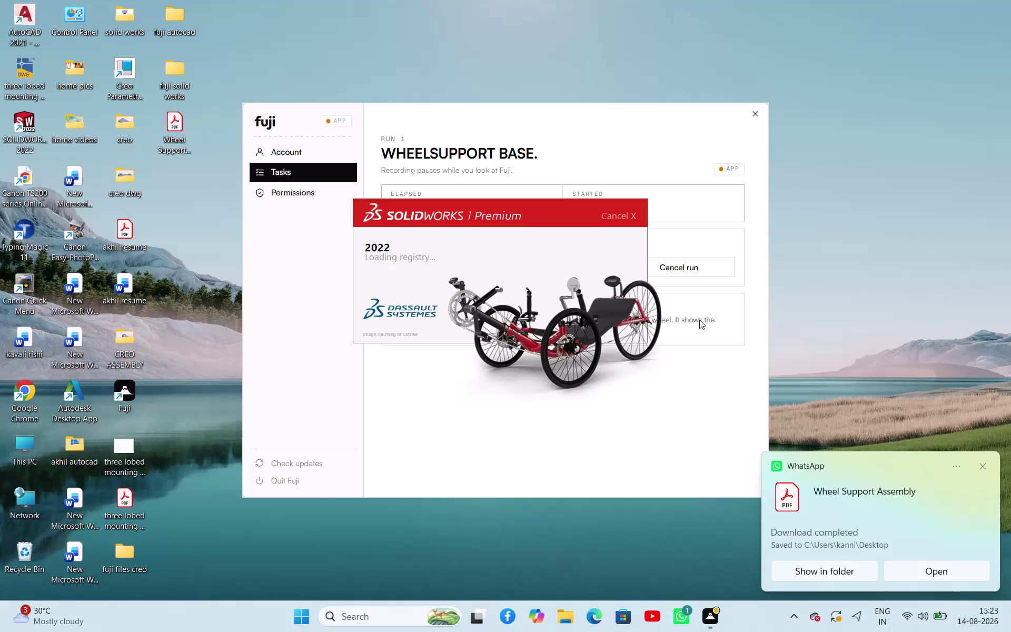
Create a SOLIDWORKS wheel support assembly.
Launch SOLIDWORKS and choose a new part document from the Welcome dialog.
click(986, 470)
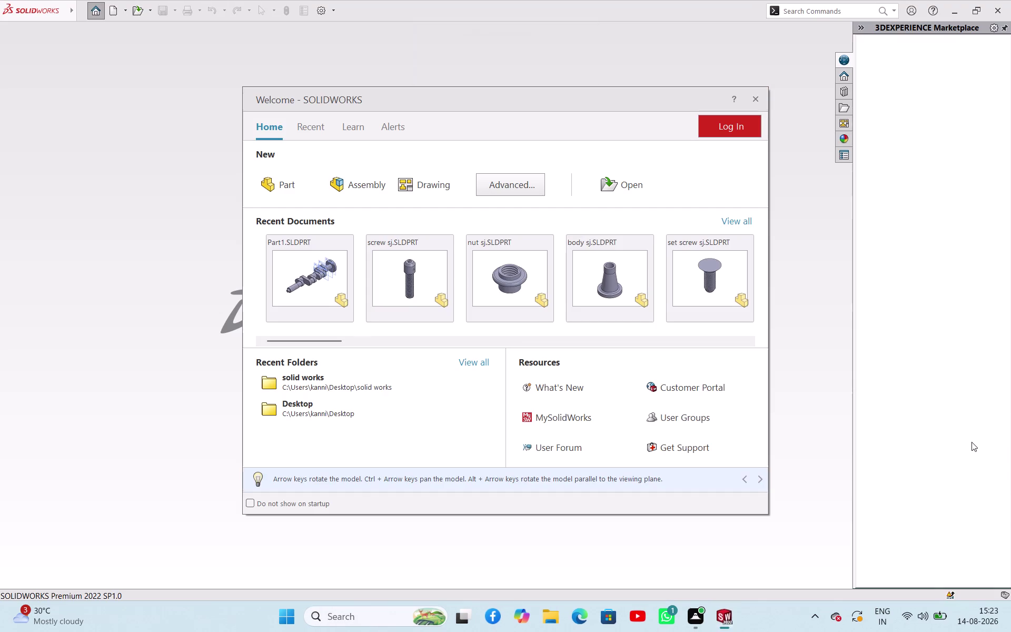
click(277, 179)
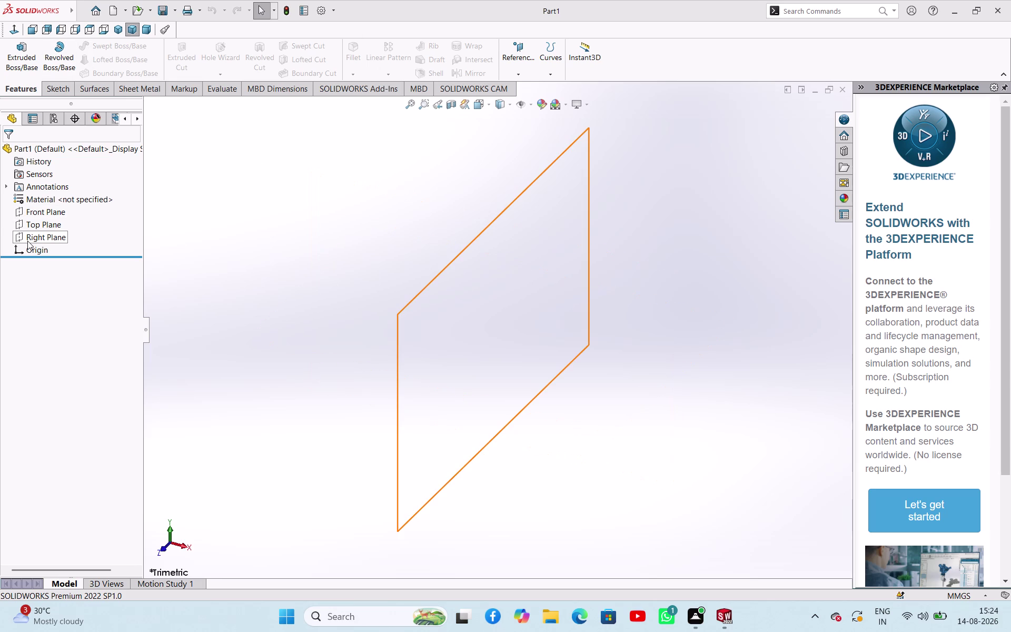
Select the Top Plane in the feature tree.
click(35, 226)
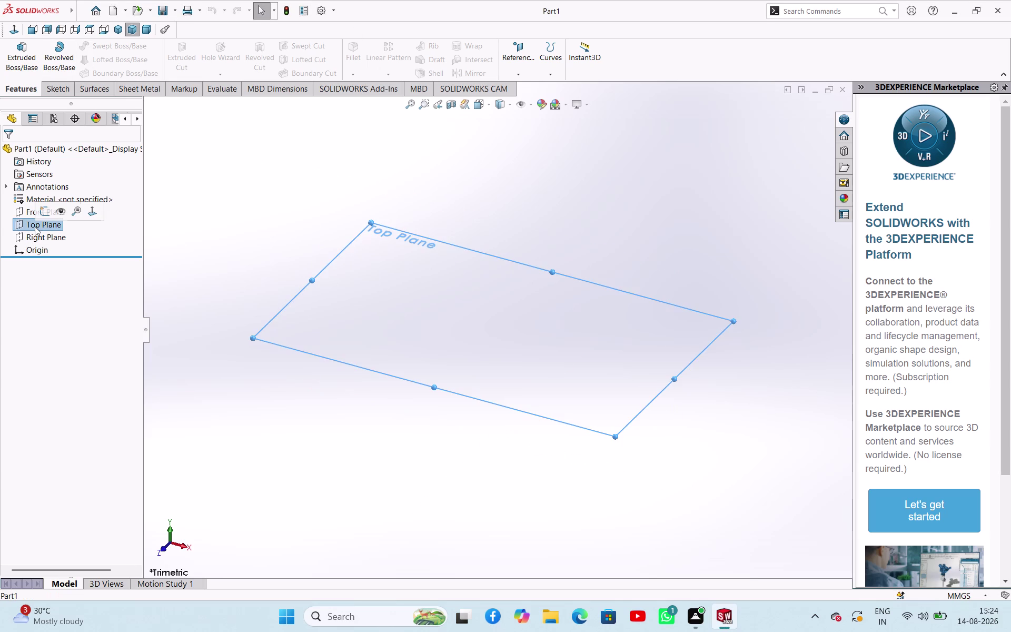
Draw a Center Rectangle from the origin on a Top Plane sketch, then exit the tool.
click(38, 215)
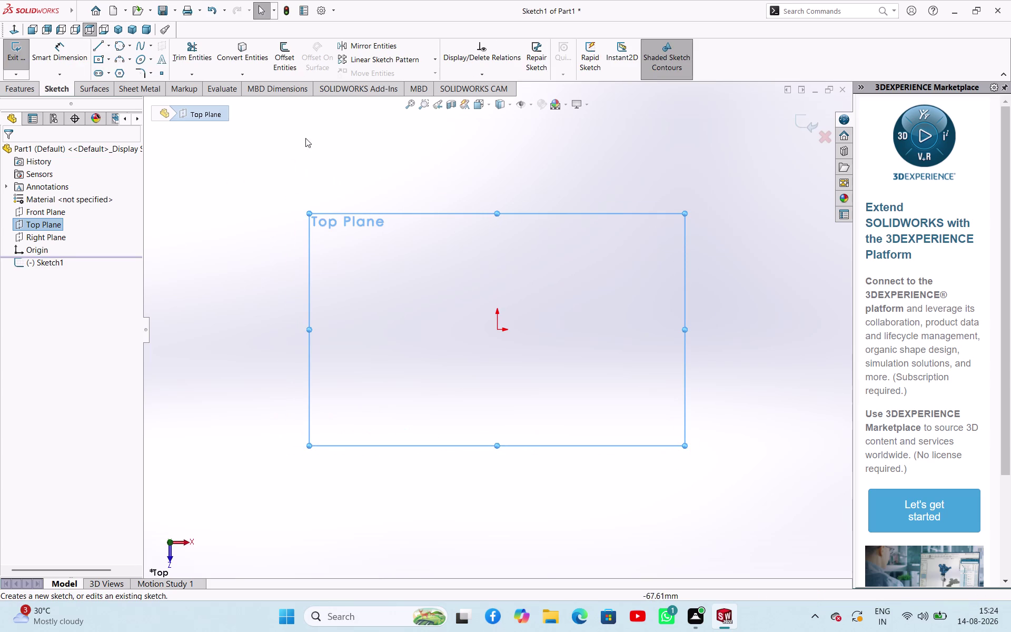
click(99, 58)
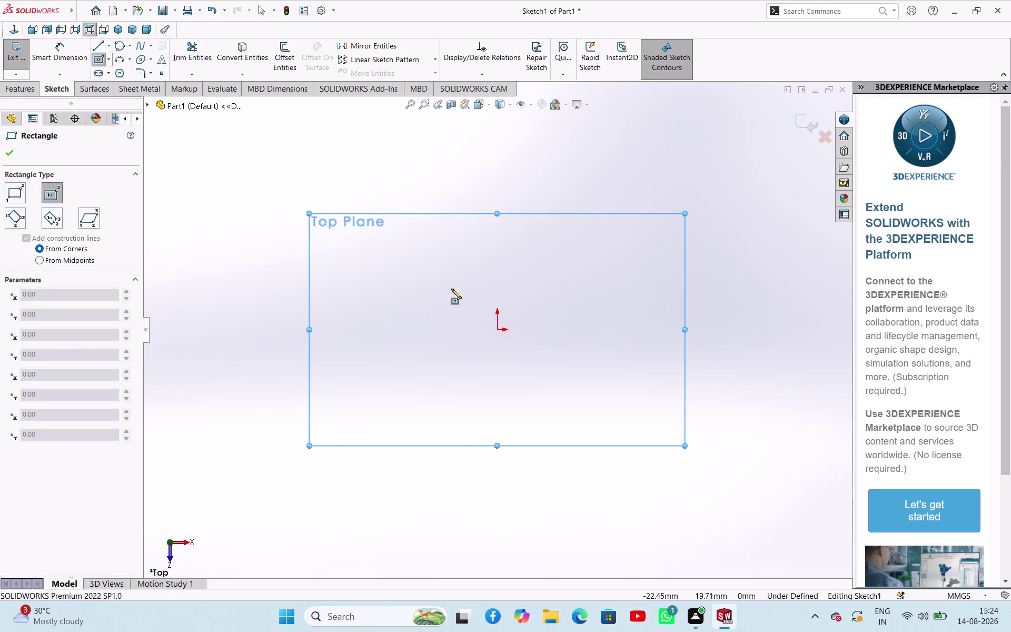
click(496, 326)
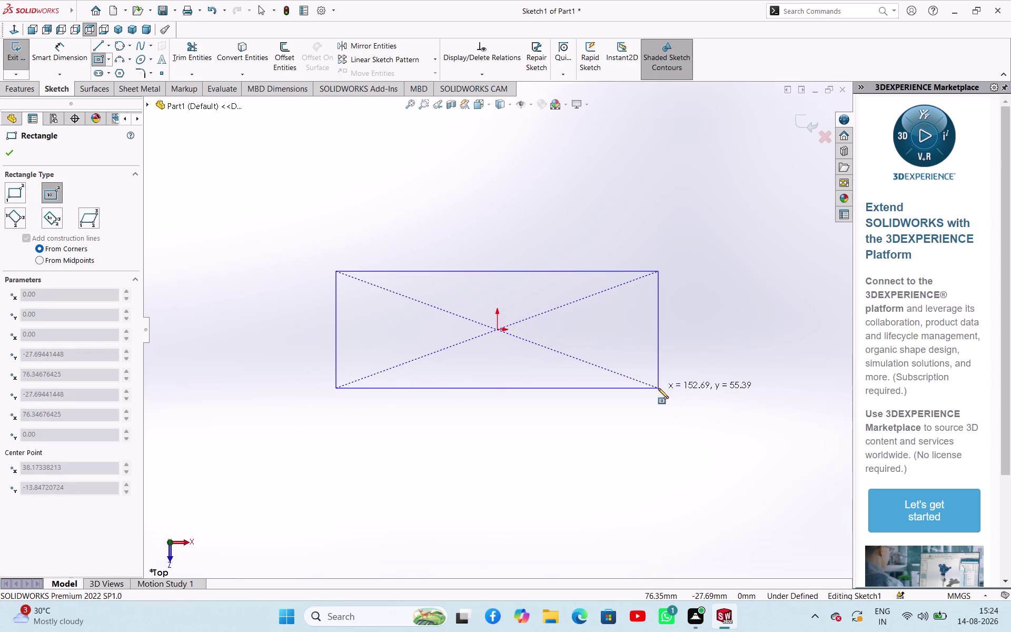
click(658, 388)
middle_click(492, 238)
middle_click(492, 238)
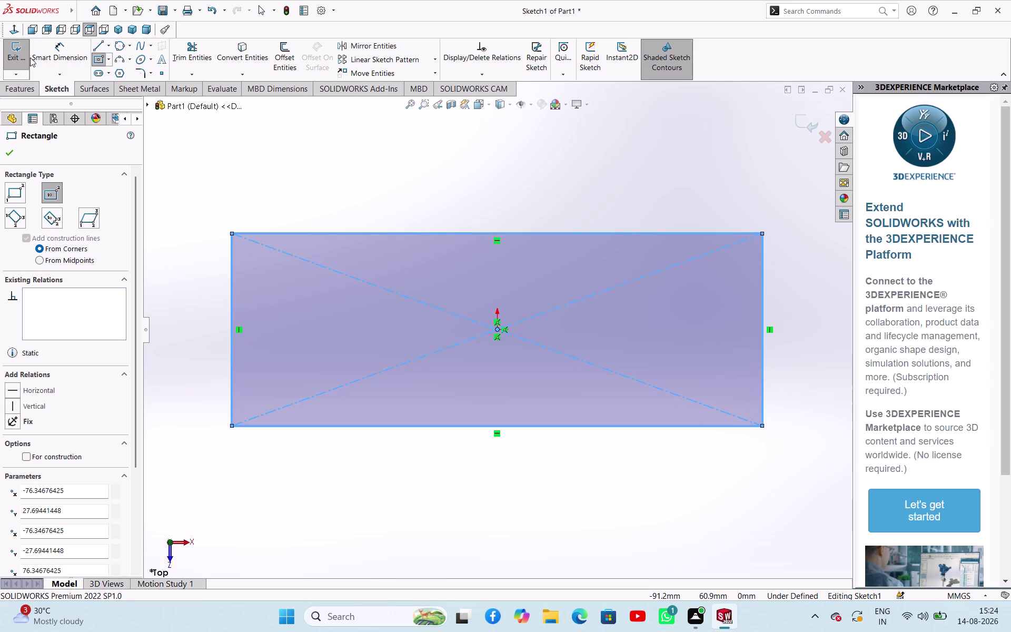
right_click(240, 135)
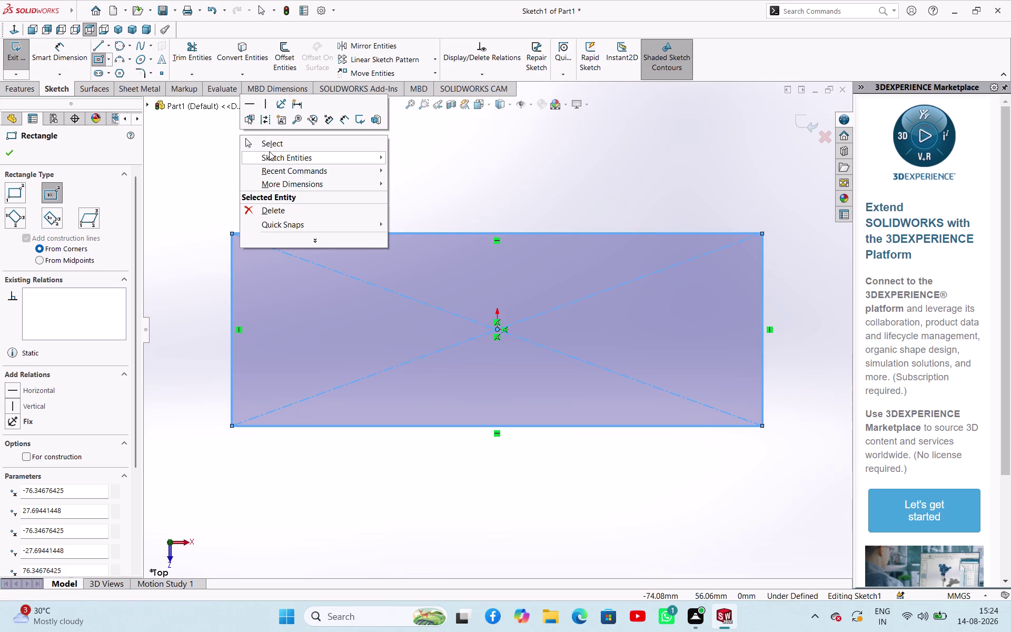
click(269, 148)
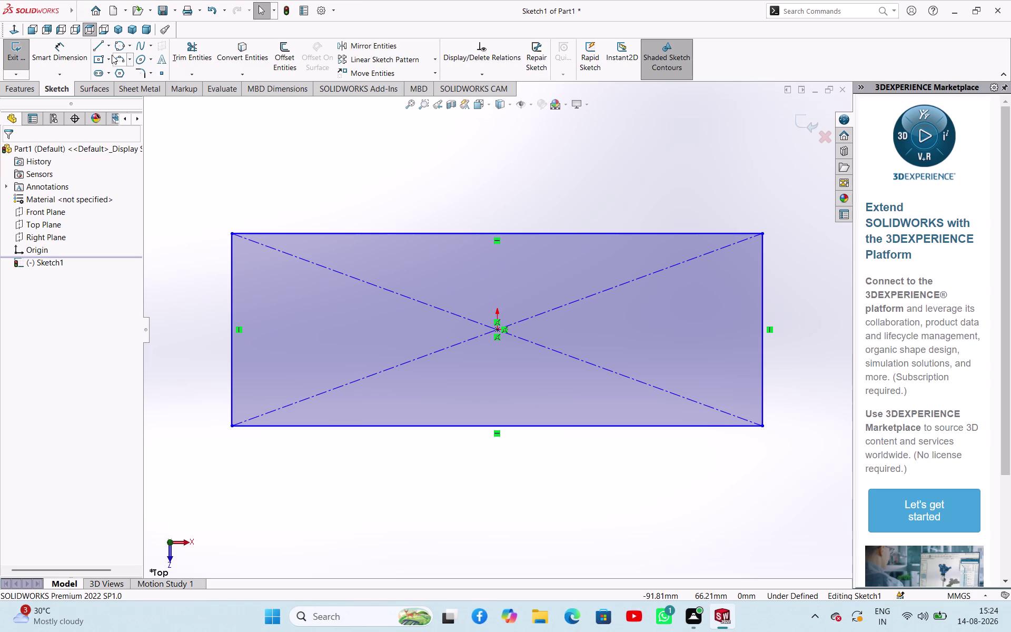
click(73, 46)
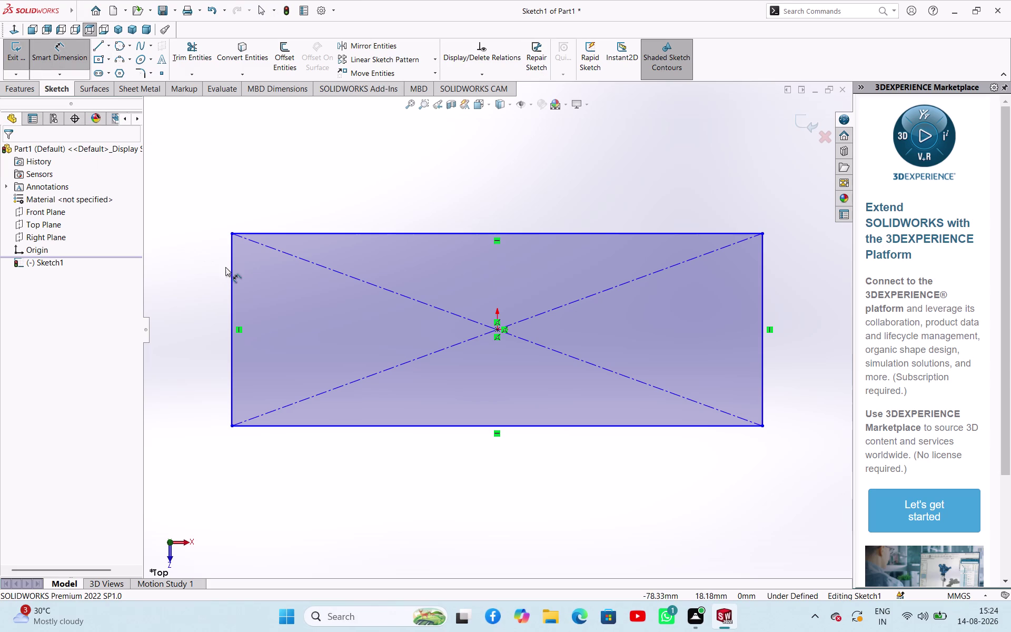
Dimension the rectangle's top edge to 115 mm.
click(232, 272)
click(192, 259)
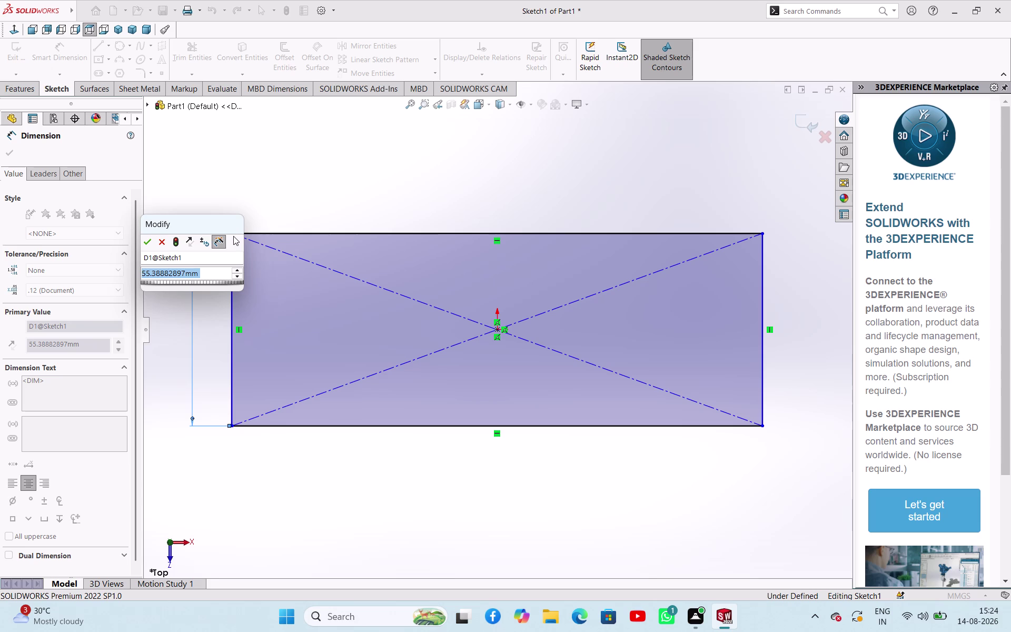
text(115)
key(Return)
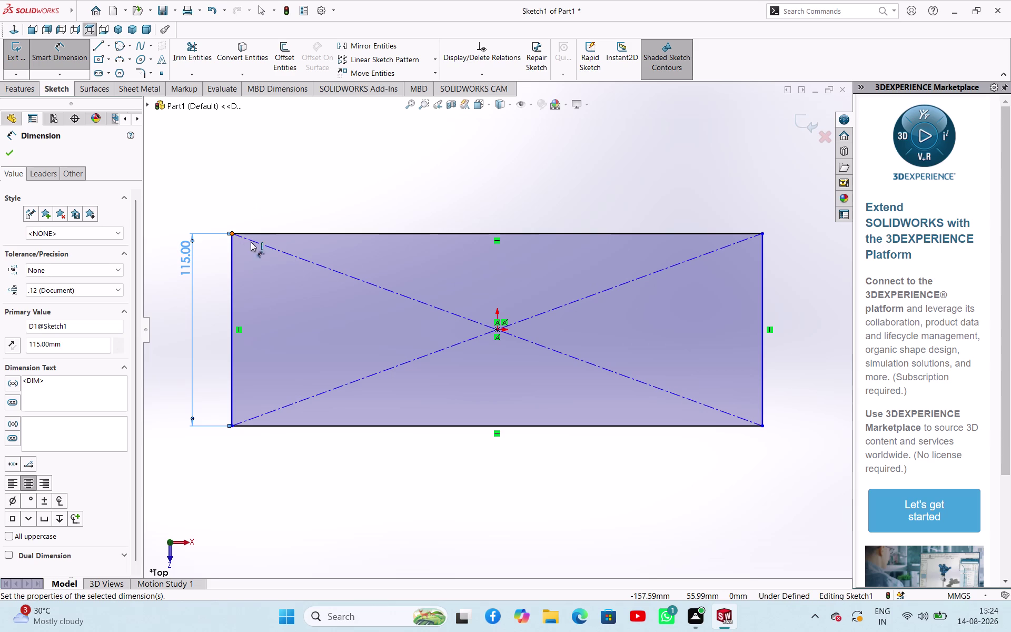
click(320, 233)
click(380, 194)
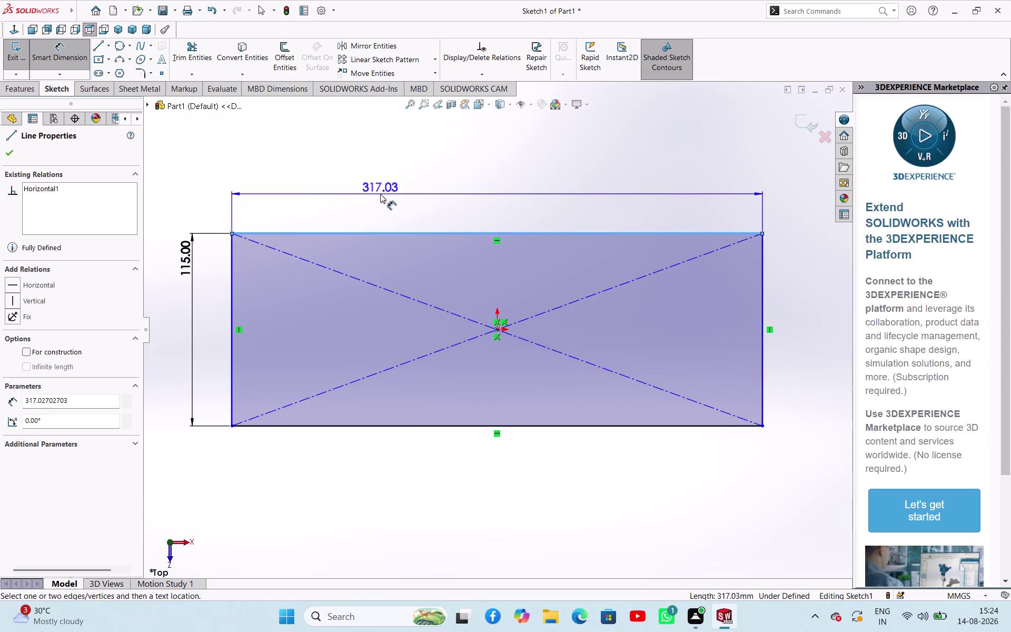
text(115)
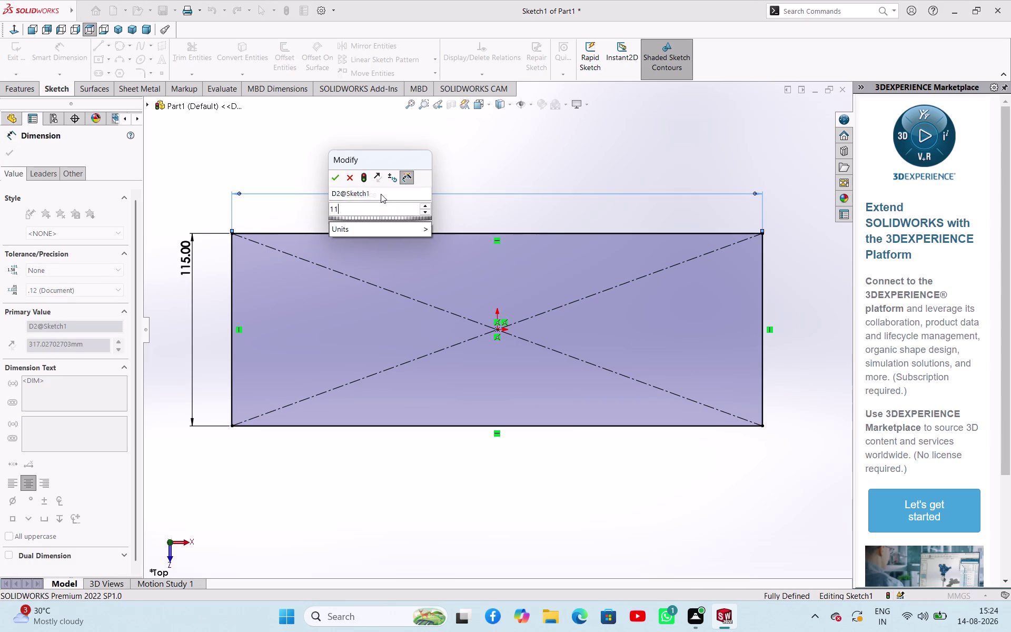
key(Return)
Change the side dimension to 40 mm and exit the sketch.
double_click(355, 250)
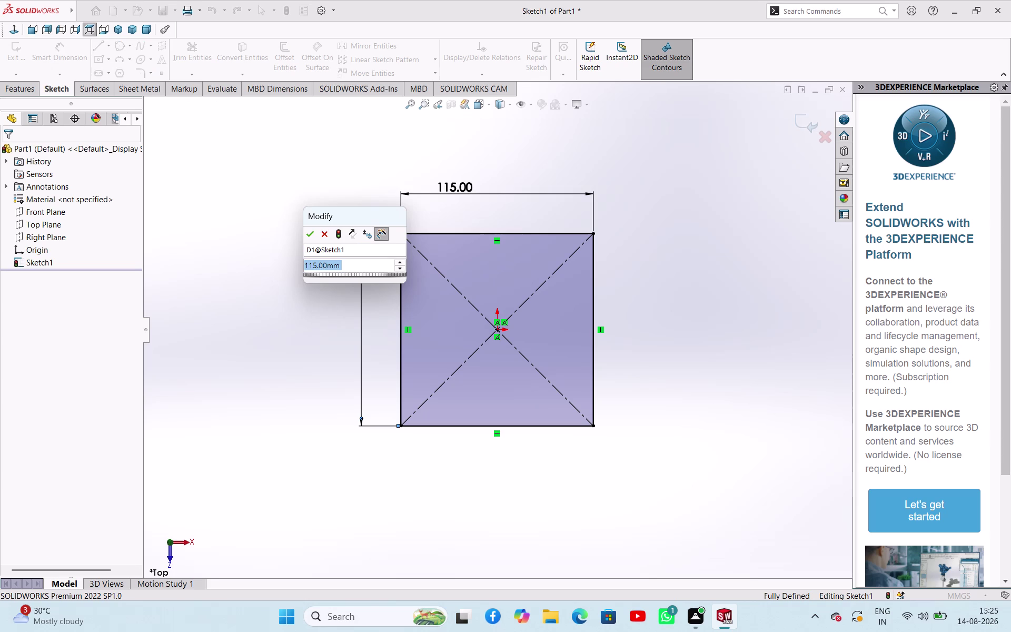
text(40)
key(Return)
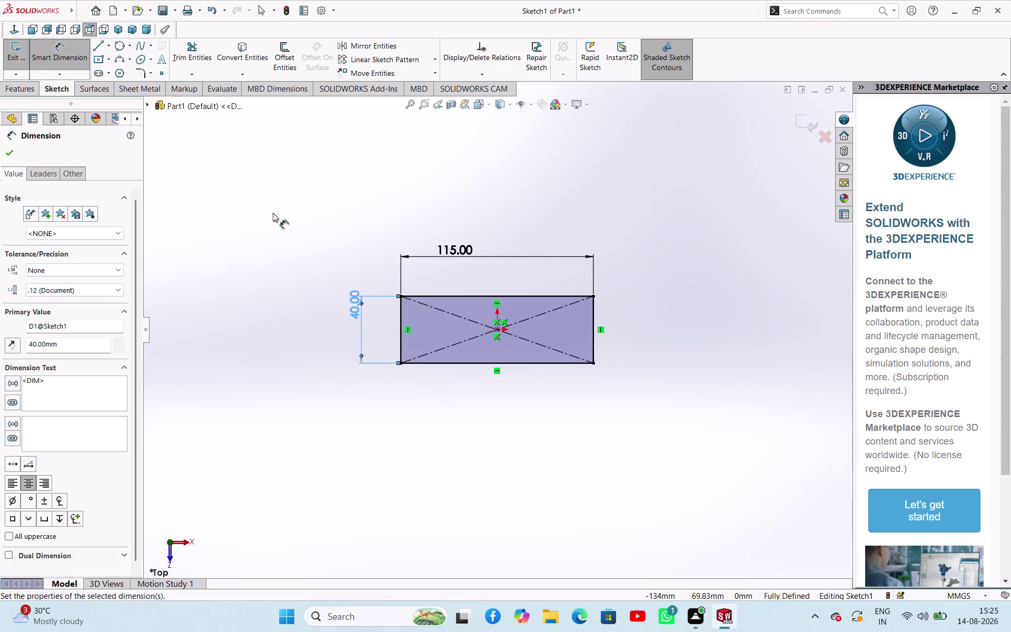
right_click(273, 213)
click(319, 248)
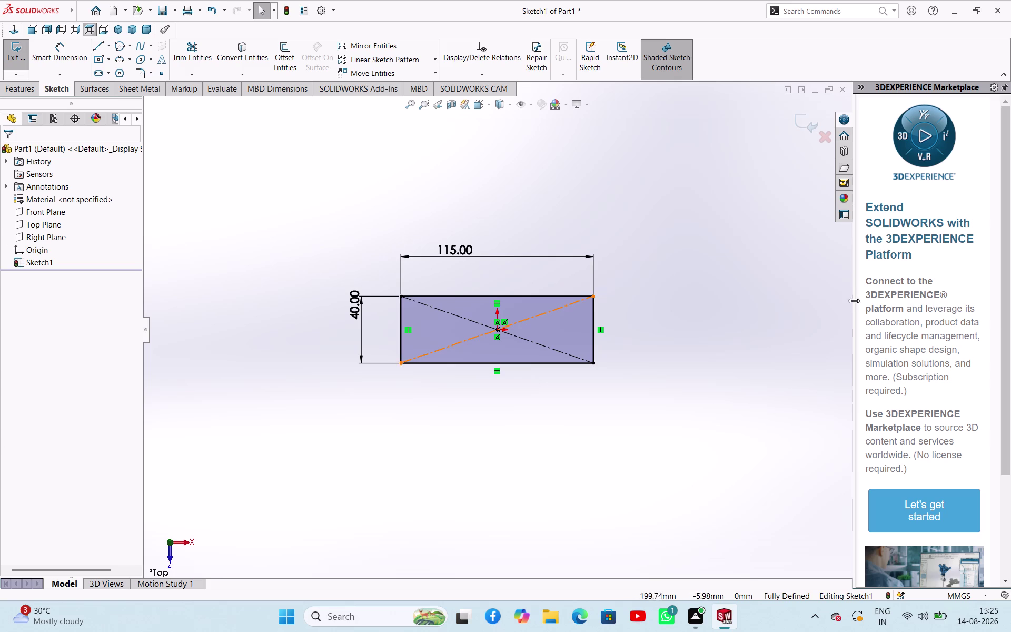
click(25, 50)
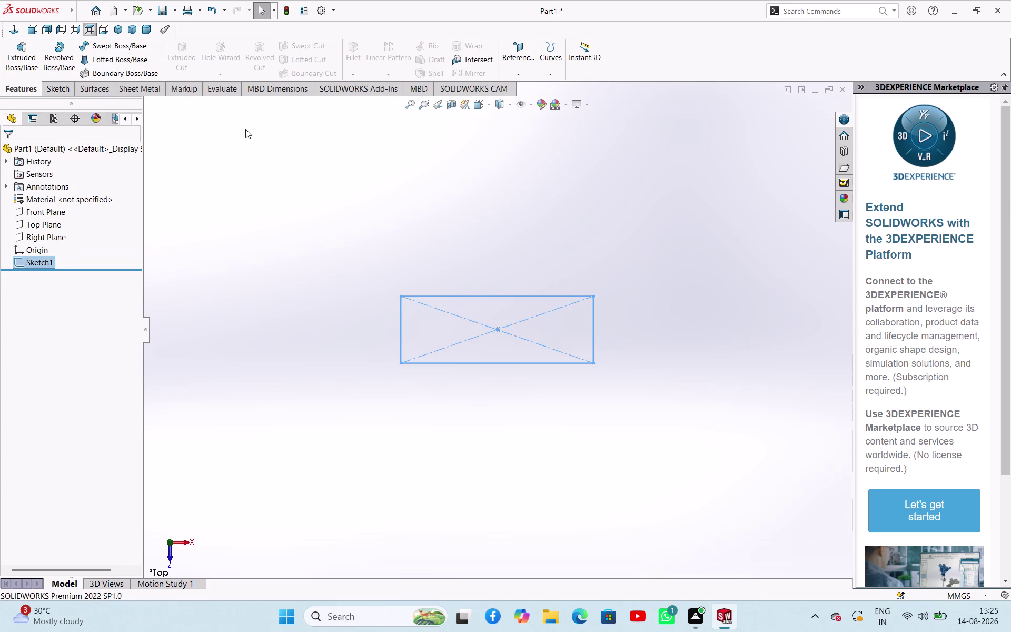
Reopen Sketch1 for editing with the centre-point Circle tool.
click(22, 267)
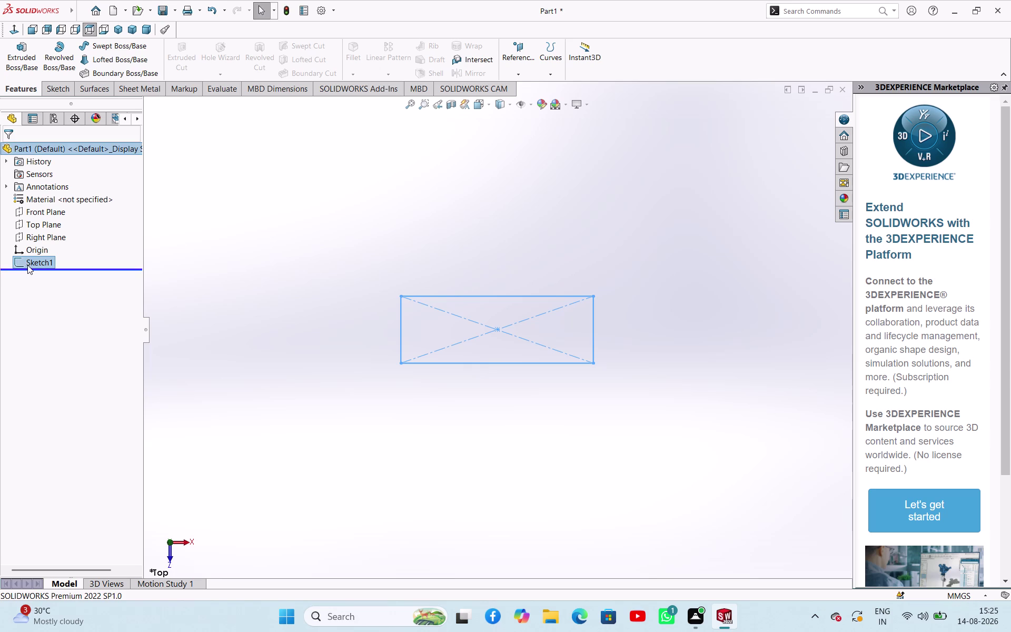
click(31, 263)
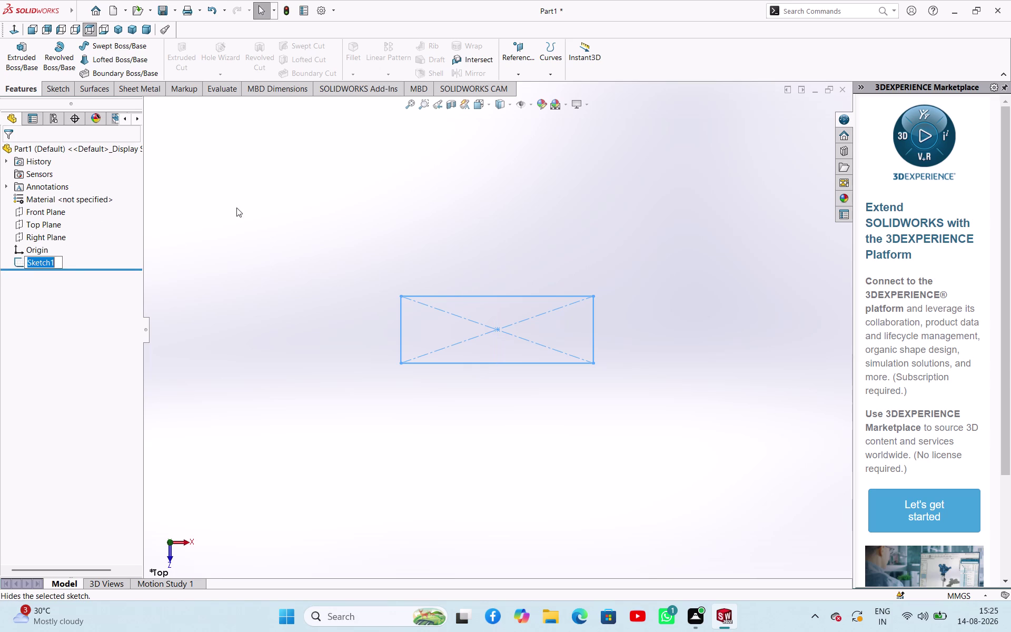
click(236, 208)
click(47, 264)
click(51, 237)
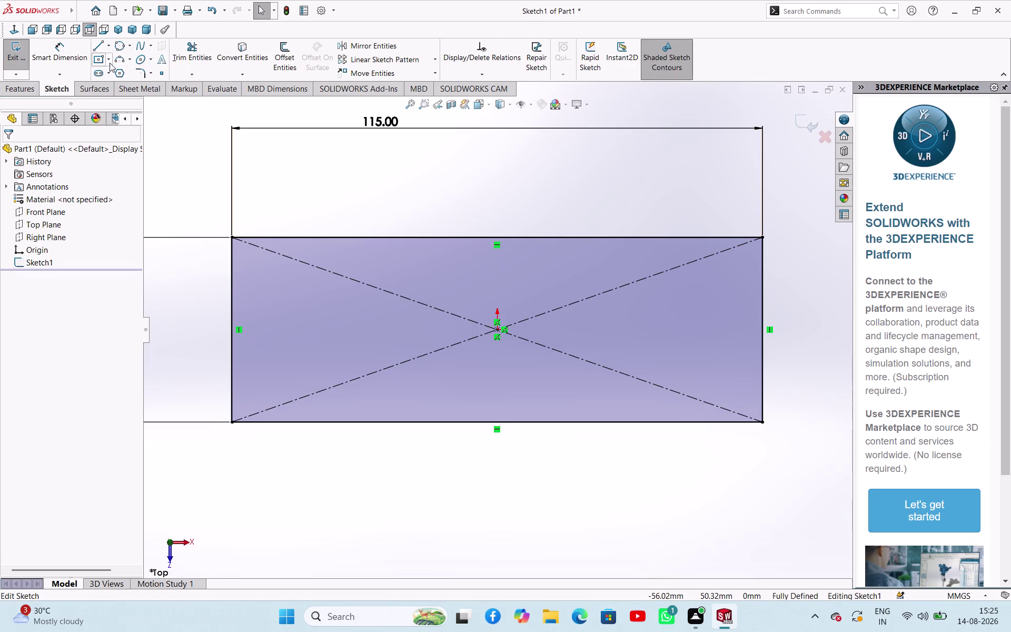
click(128, 47)
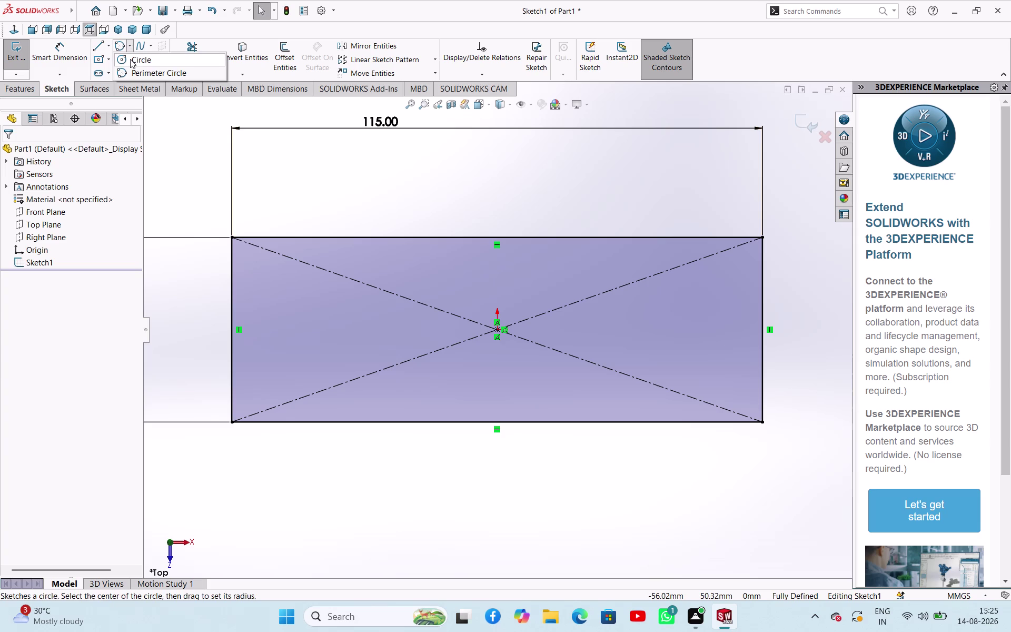
click(130, 59)
Draw four circles, one near each corner of the rectangle.
click(291, 277)
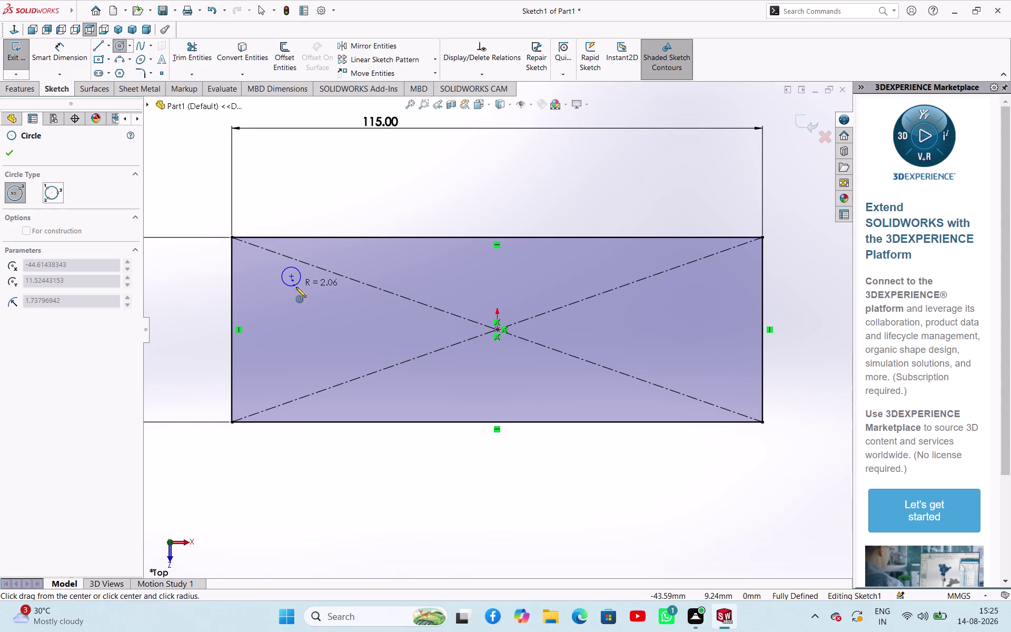
click(296, 288)
click(291, 384)
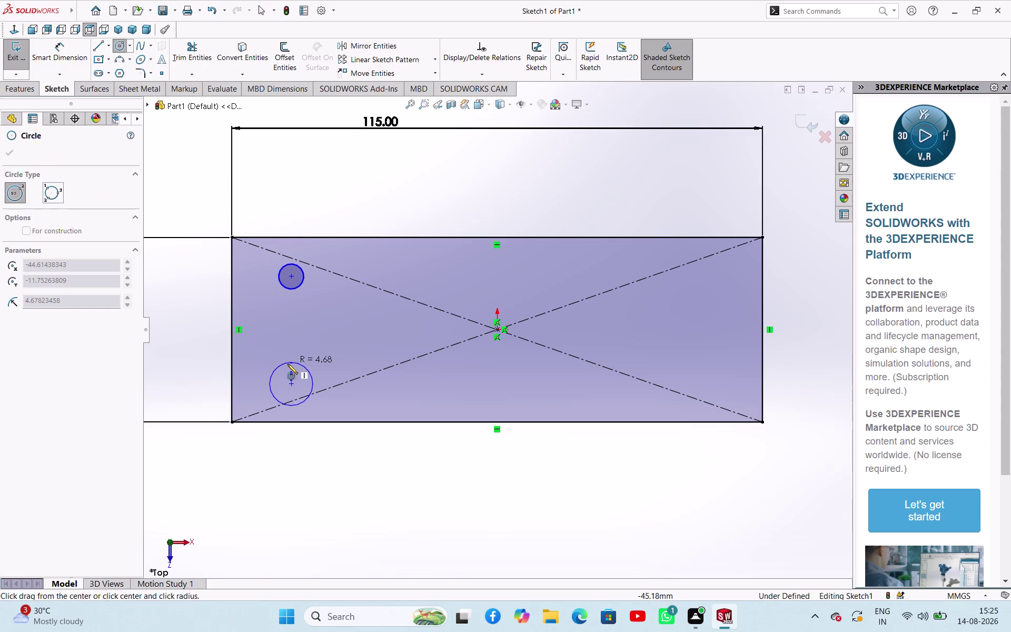
click(285, 379)
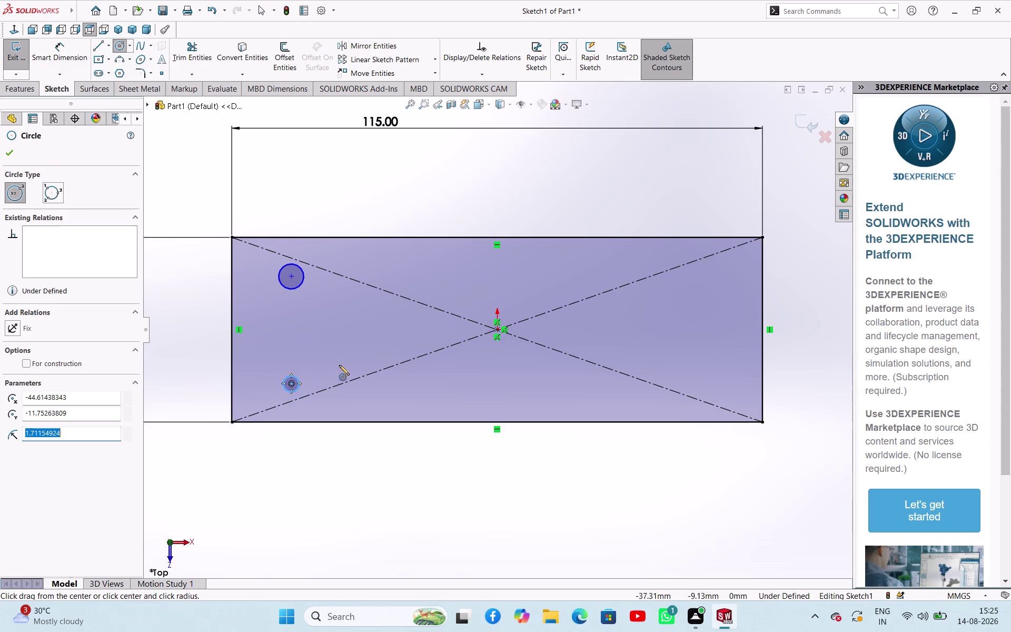
click(602, 274)
click(601, 283)
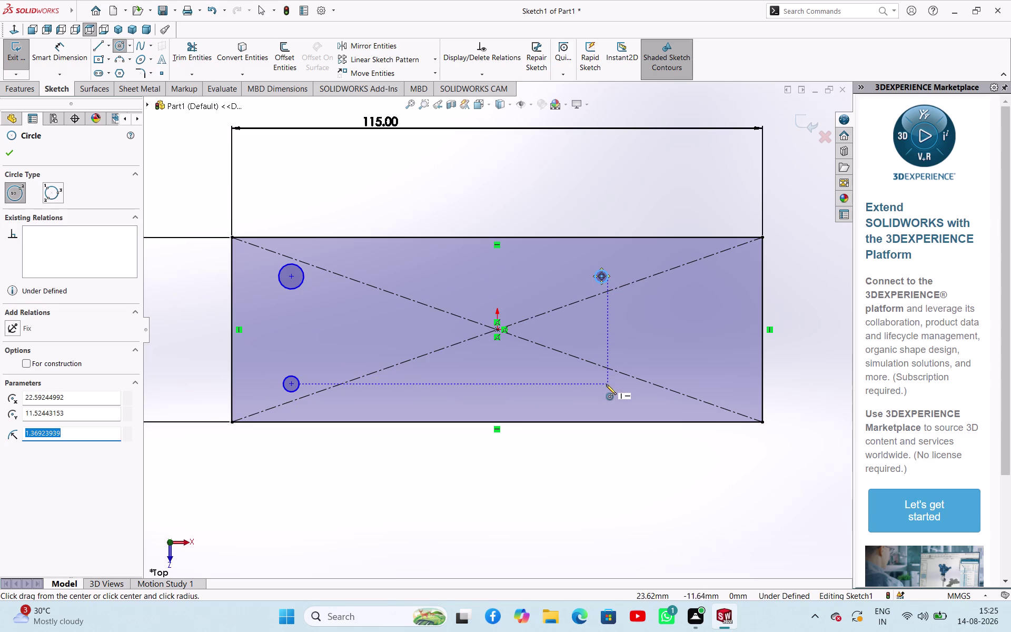
click(606, 387)
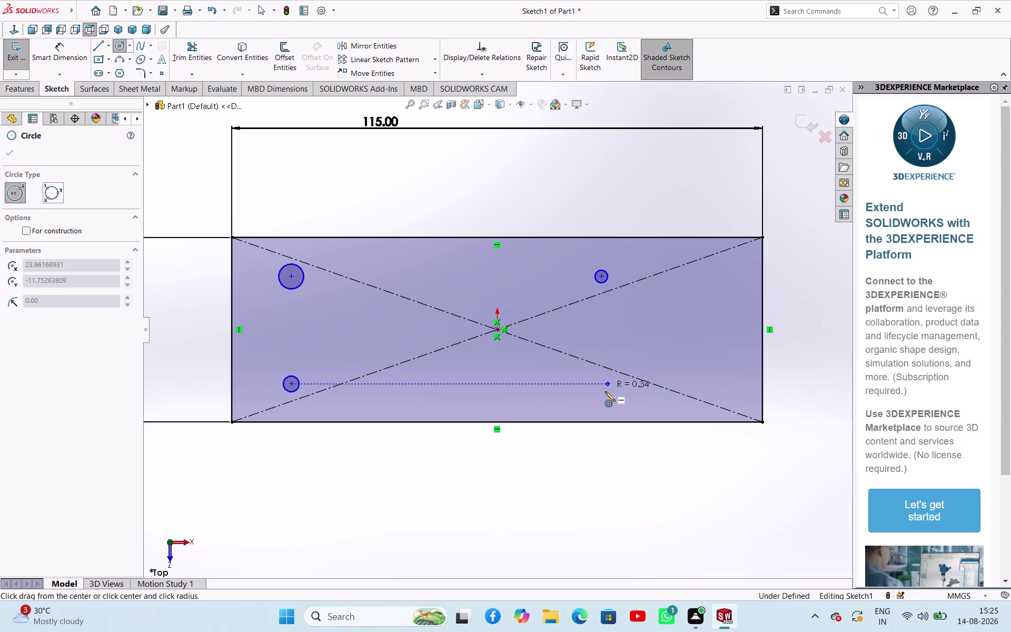
click(604, 394)
right_click(524, 215)
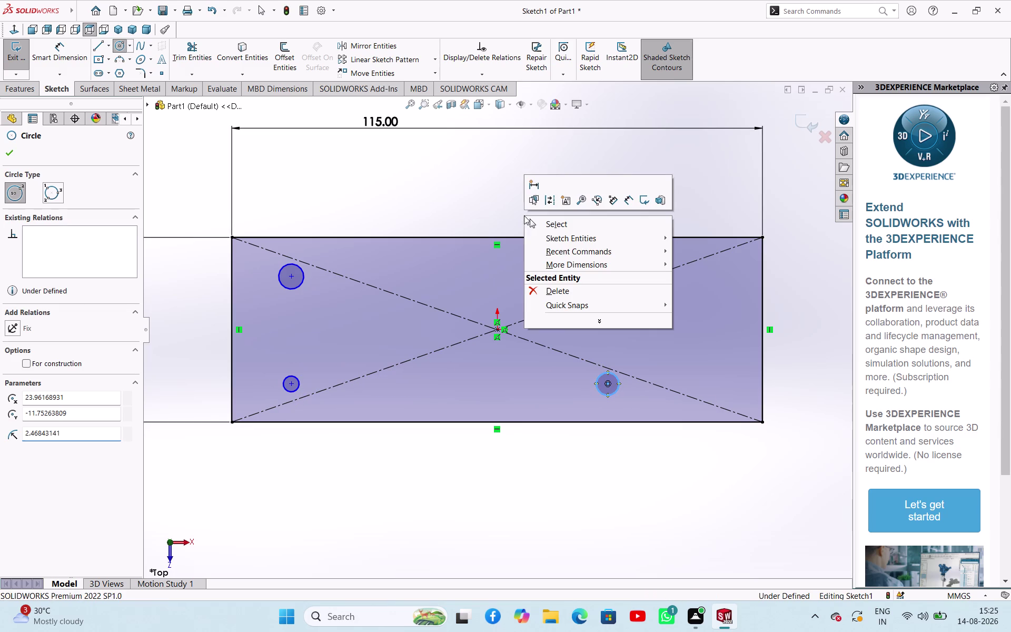
click(527, 225)
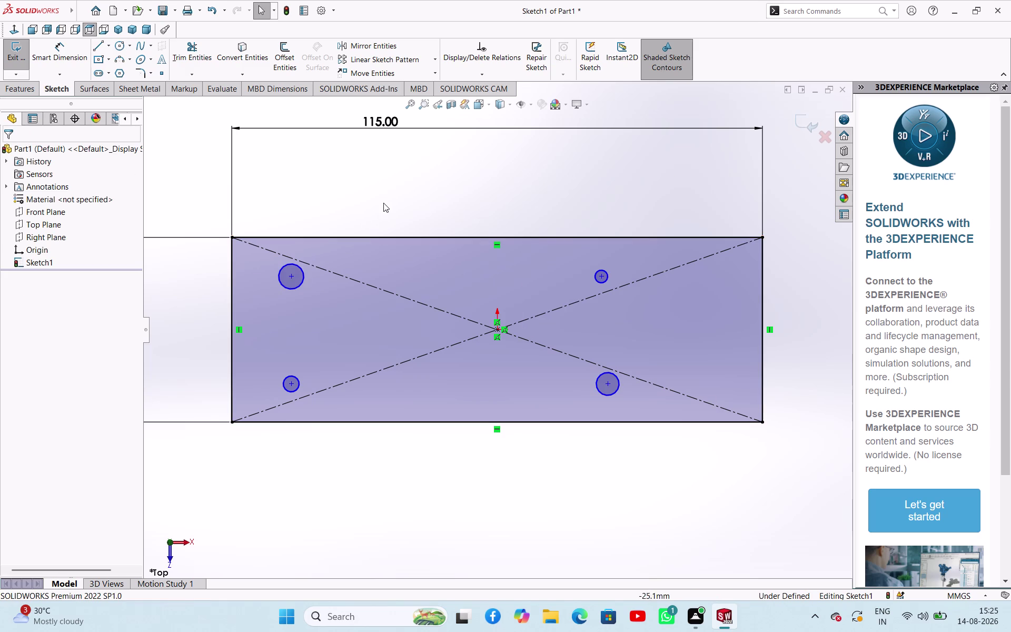
click(383, 203)
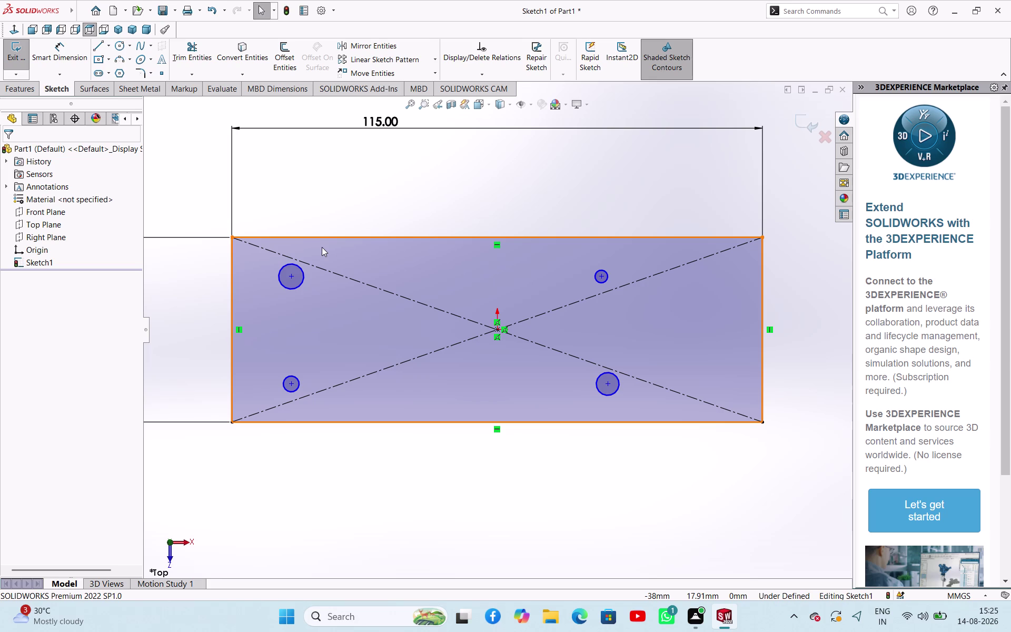
Make all four circles equal in size with an Equal relation.
click(299, 286)
click(298, 376)
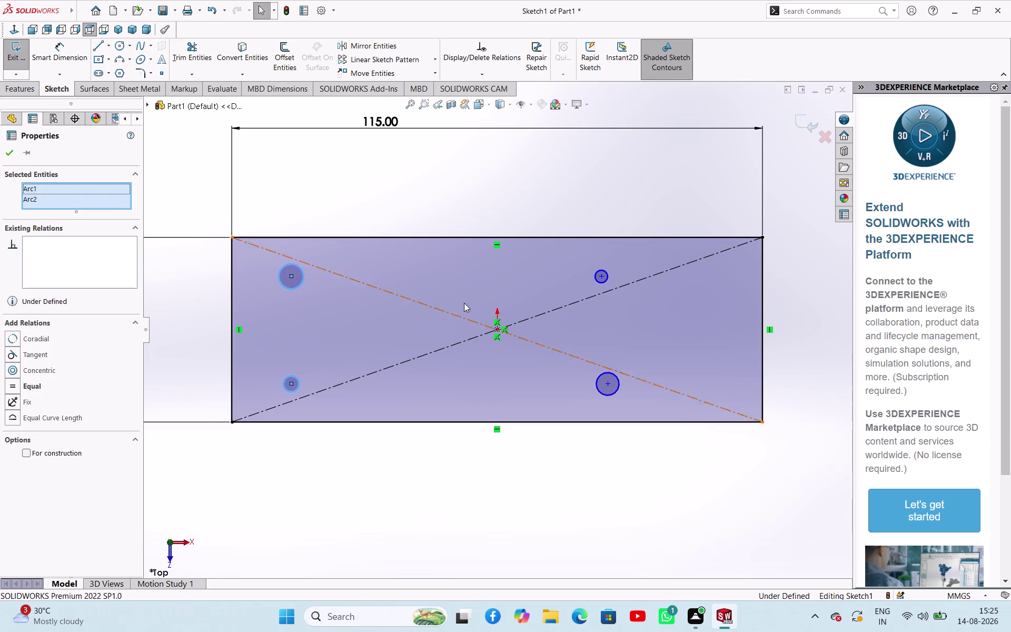
click(597, 273)
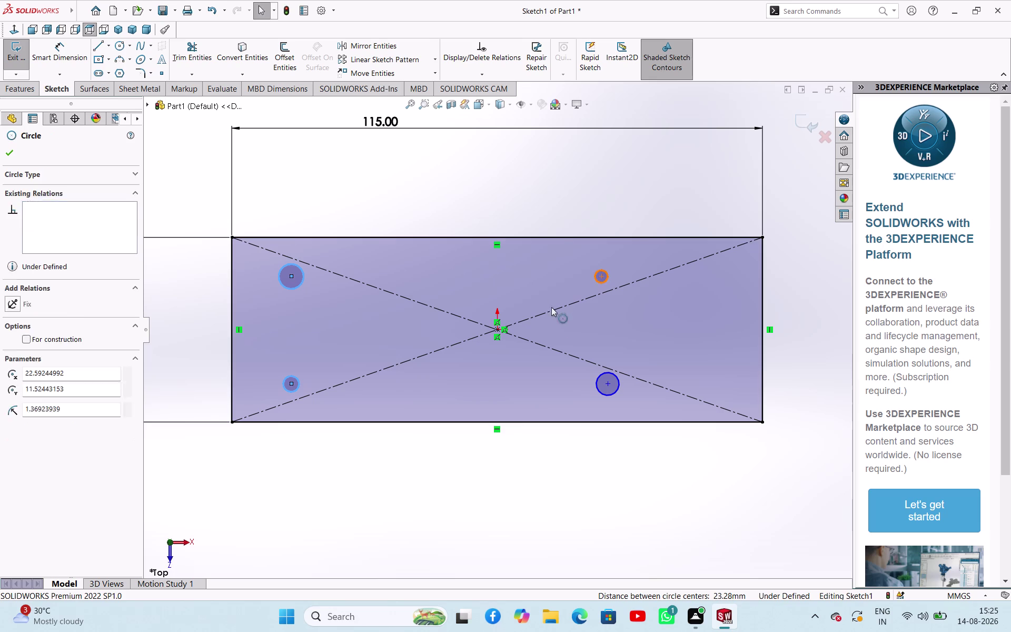
click(602, 376)
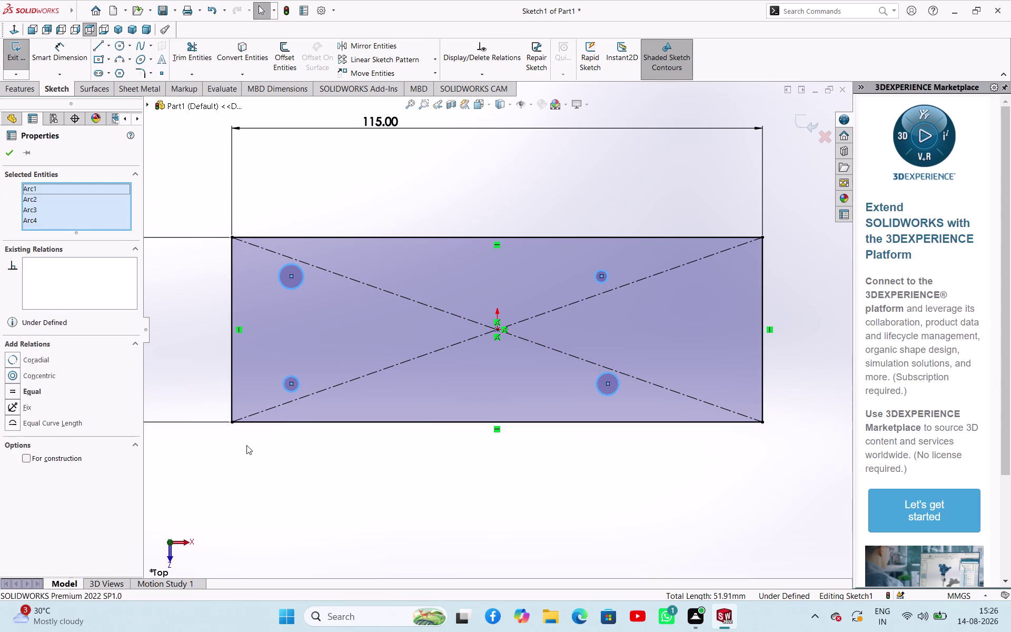
click(29, 394)
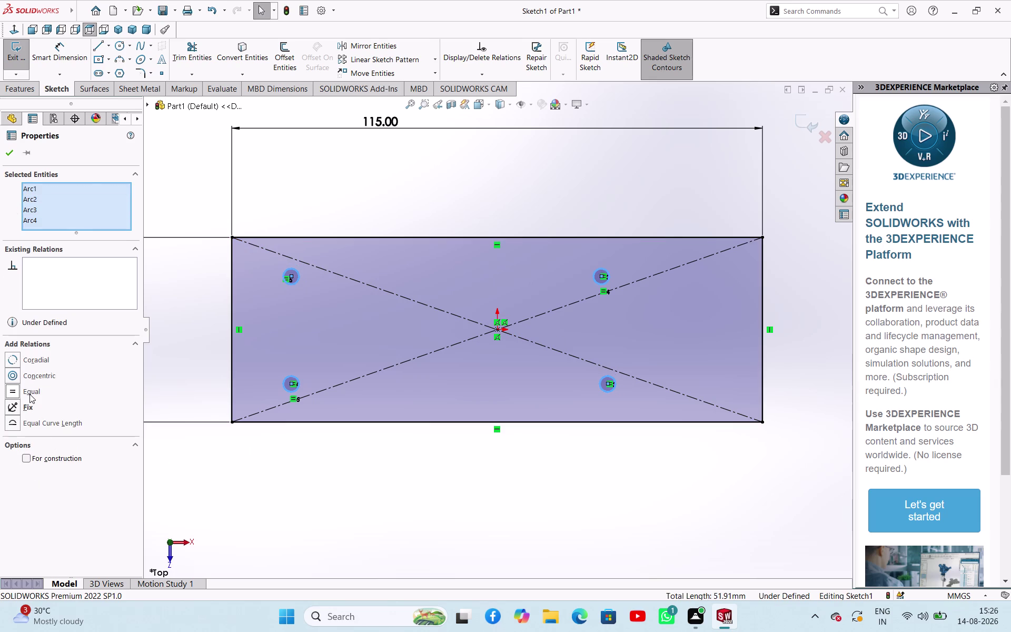
click(235, 514)
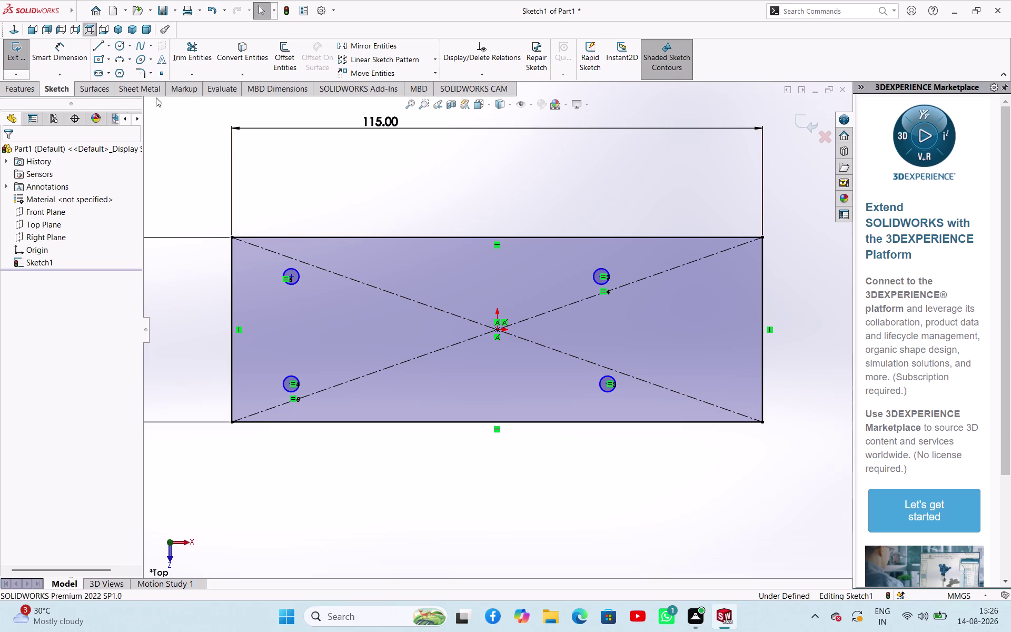
Dimension the top-left circle's diameter to 5 mm.
click(68, 56)
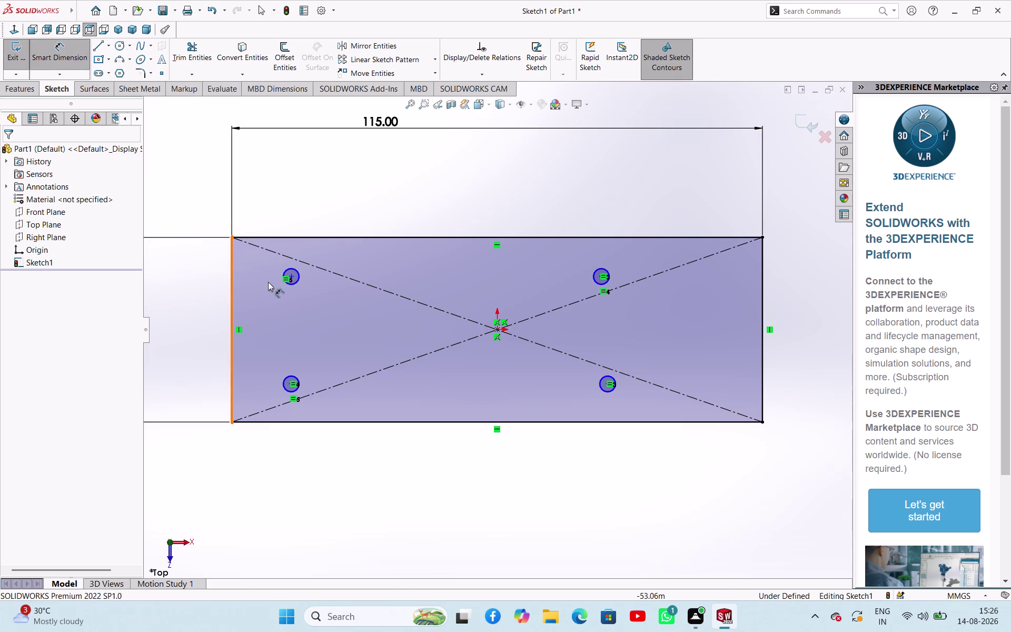
click(290, 267)
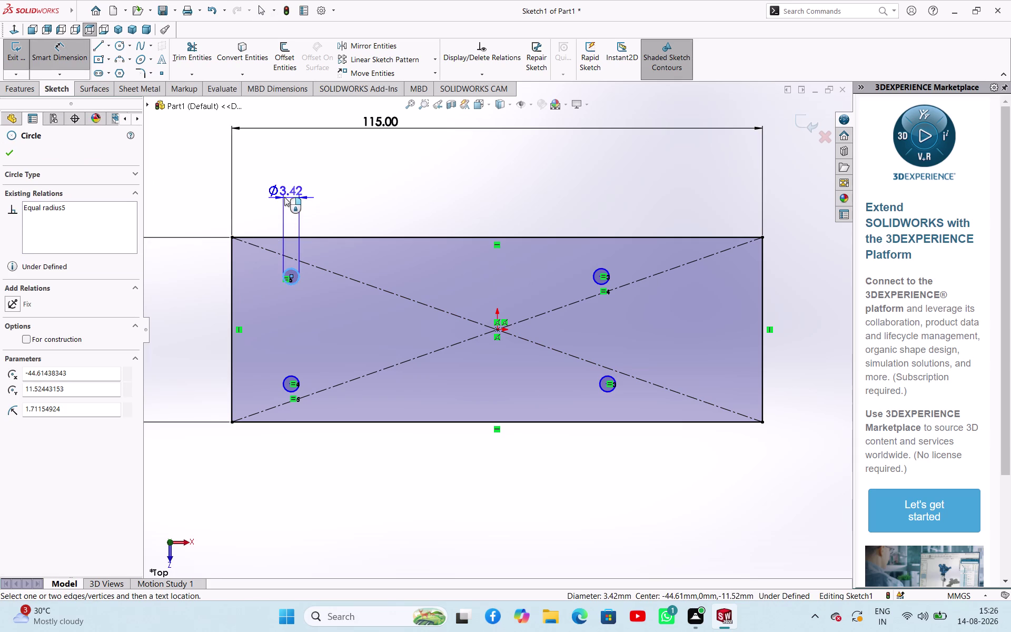
click(284, 197)
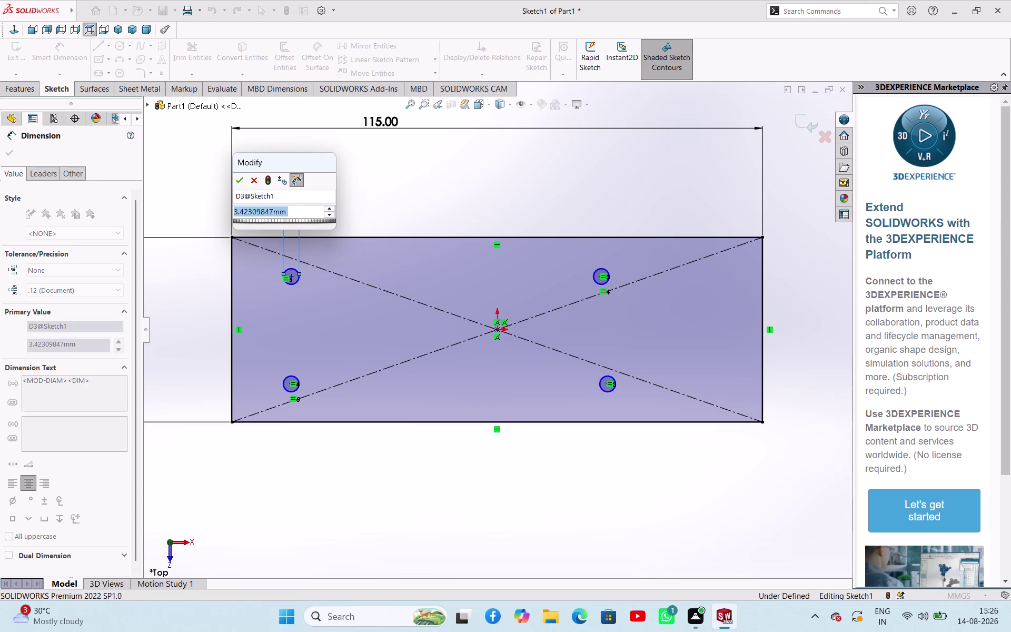
key(5)
key(Return)
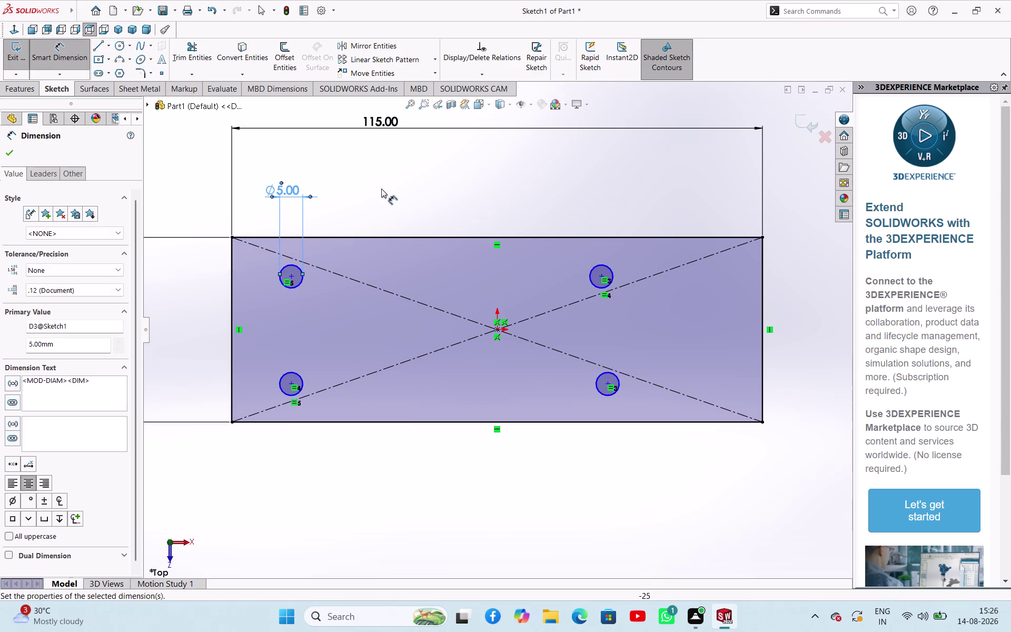
right_click(357, 187)
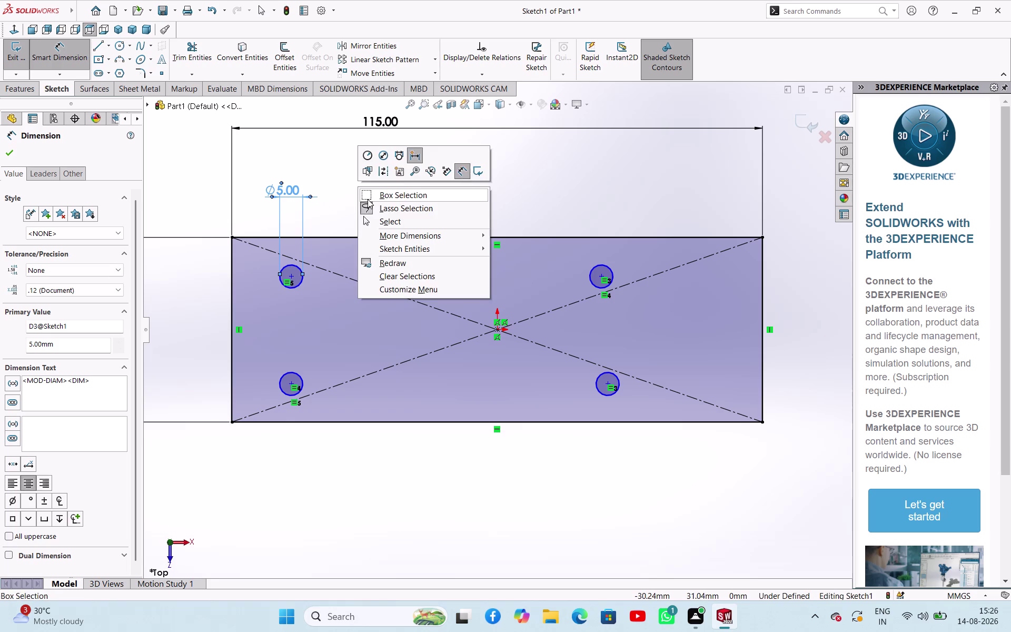
click(379, 219)
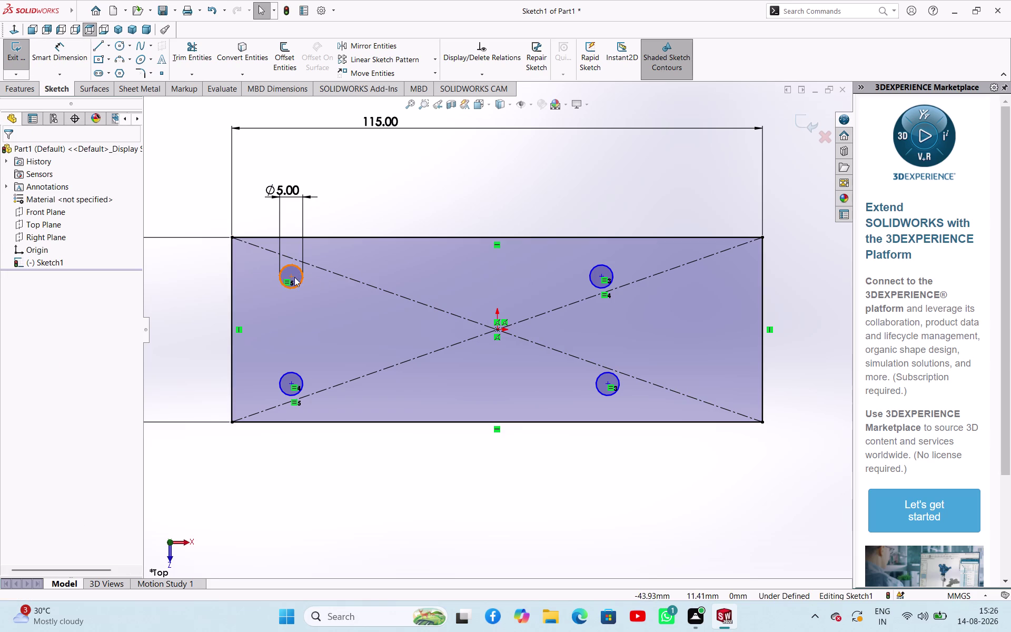
Add a Vertical relation between the two left circle centres.
click(292, 278)
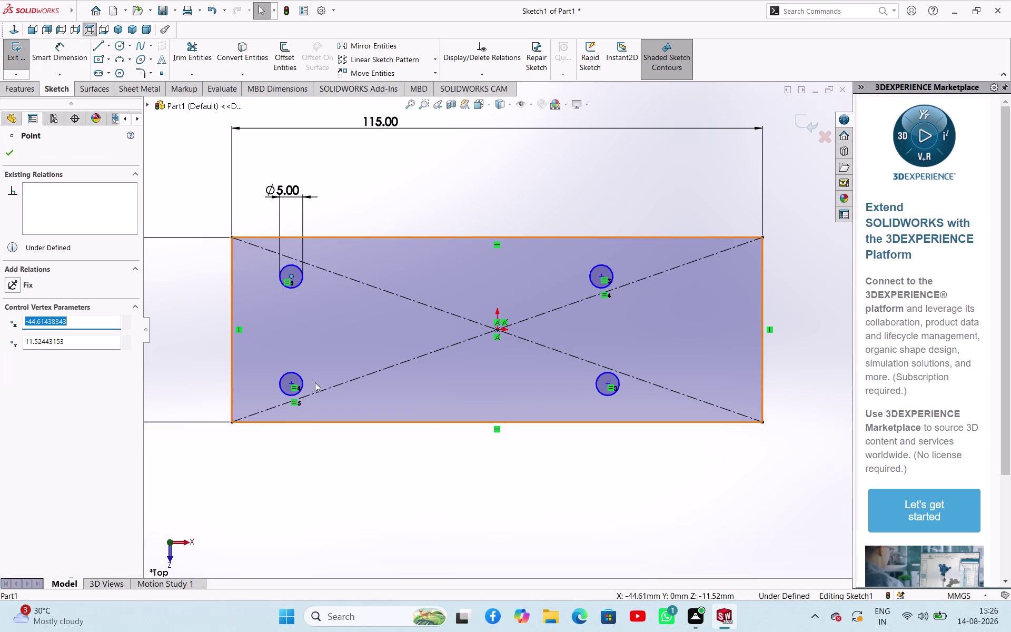
click(291, 383)
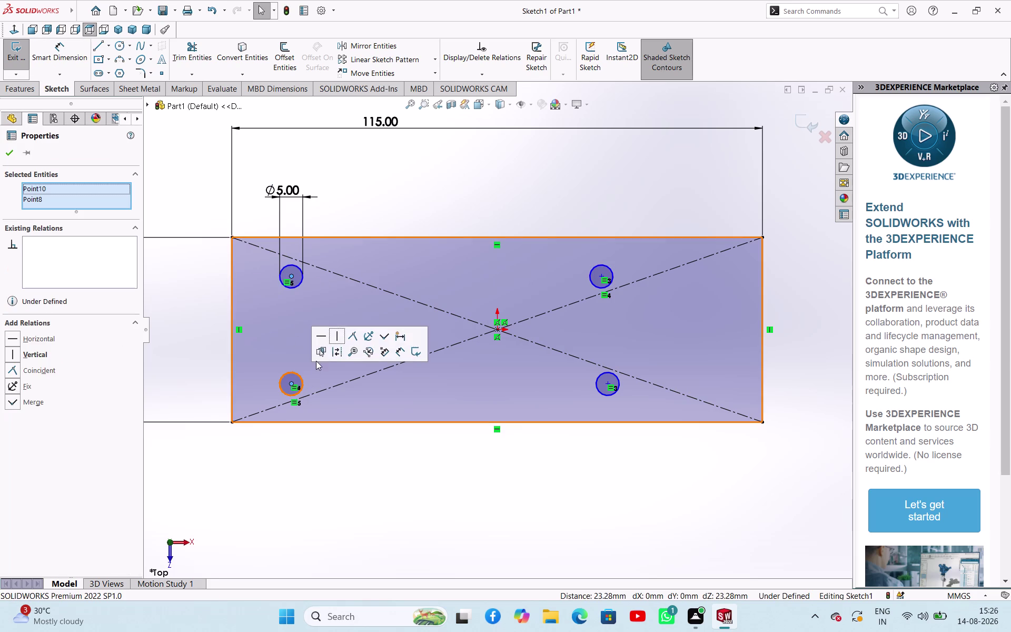
click(336, 340)
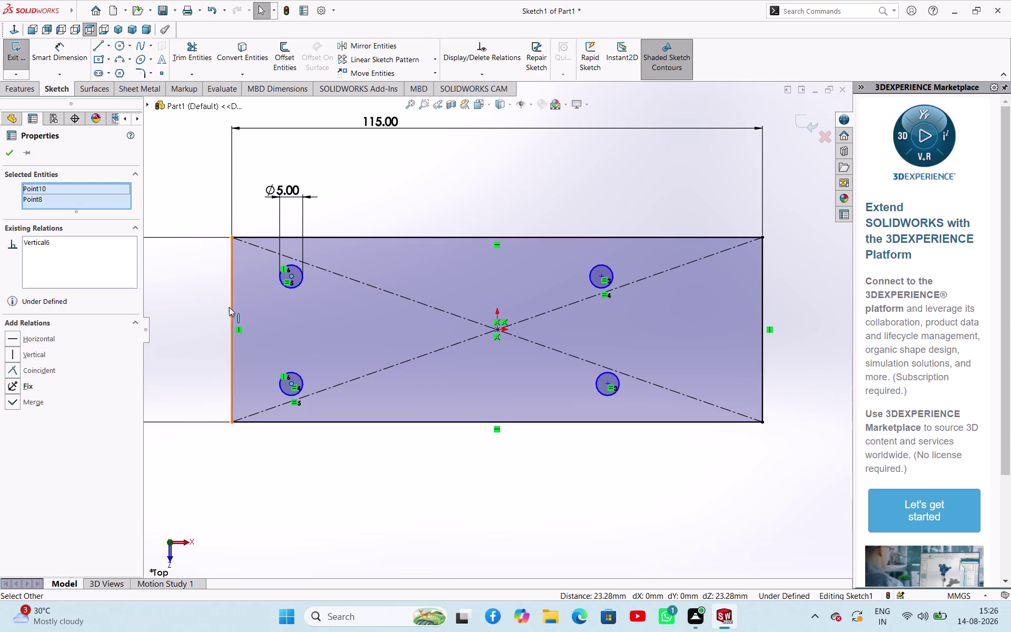
click(205, 300)
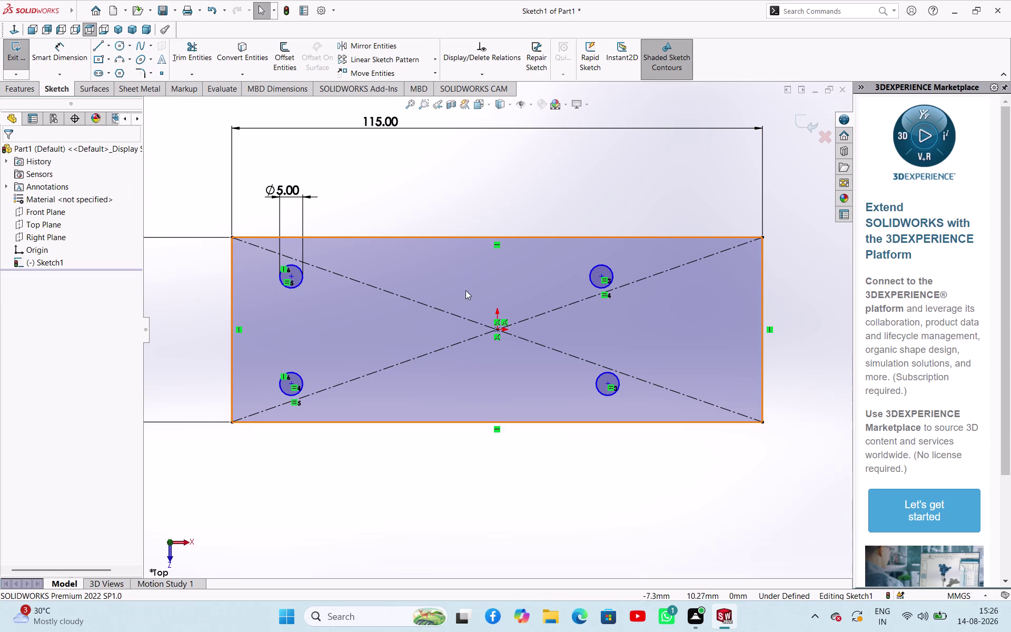
click(76, 62)
click(291, 276)
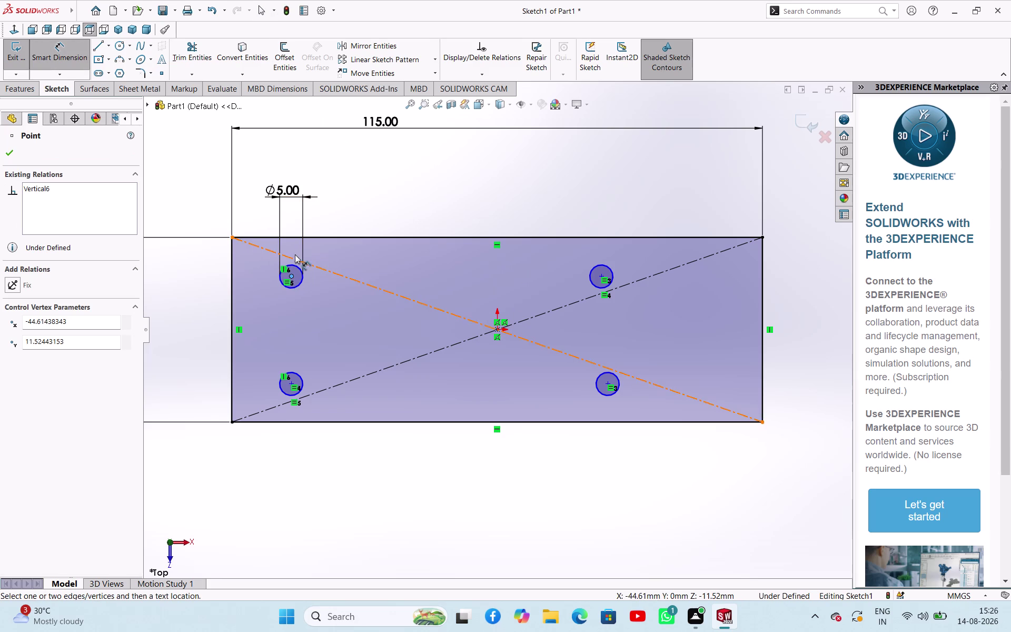
Place the left circles 10 mm from the top and bottom edges.
click(289, 239)
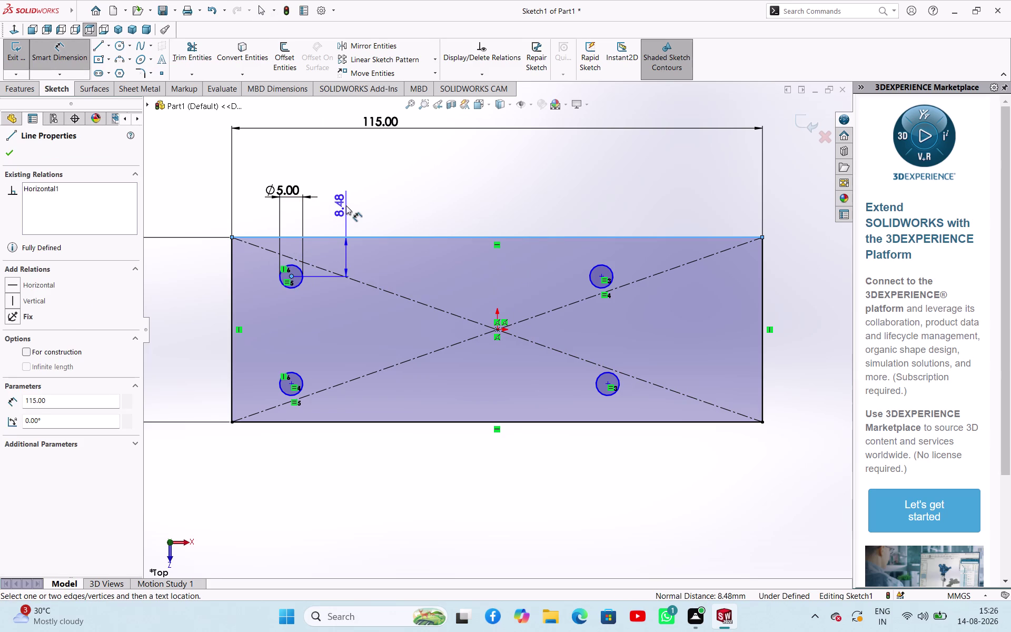
click(346, 206)
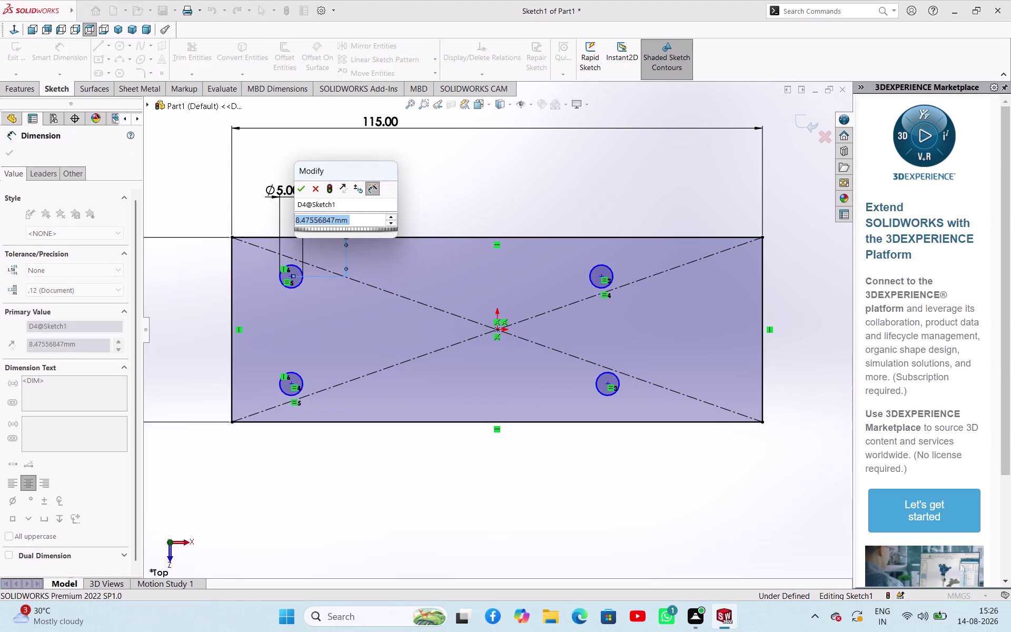
text(10)
key(Return)
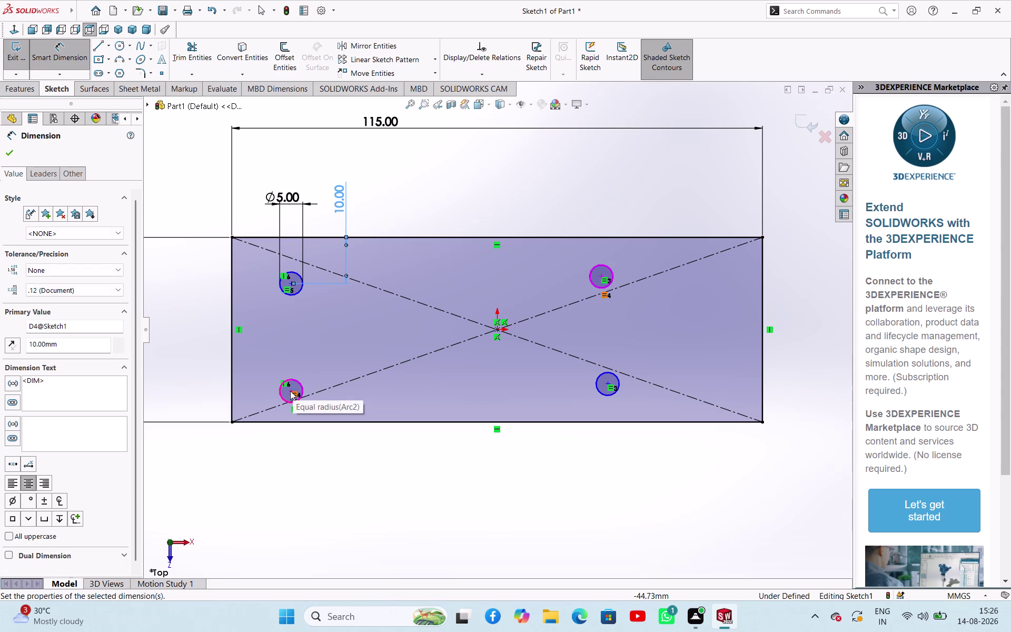
click(290, 392)
click(291, 423)
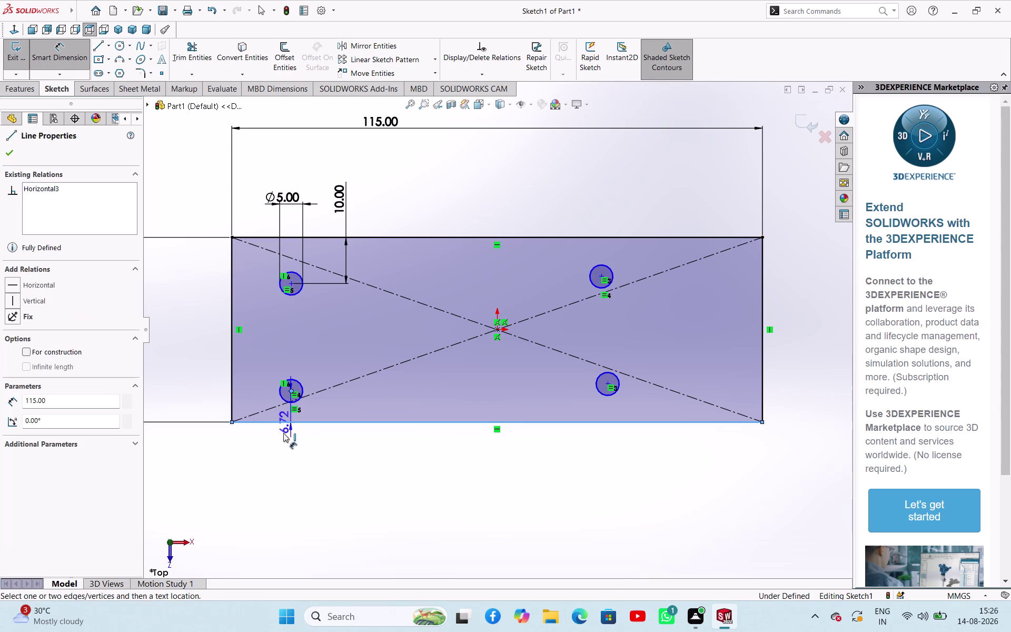
click(273, 443)
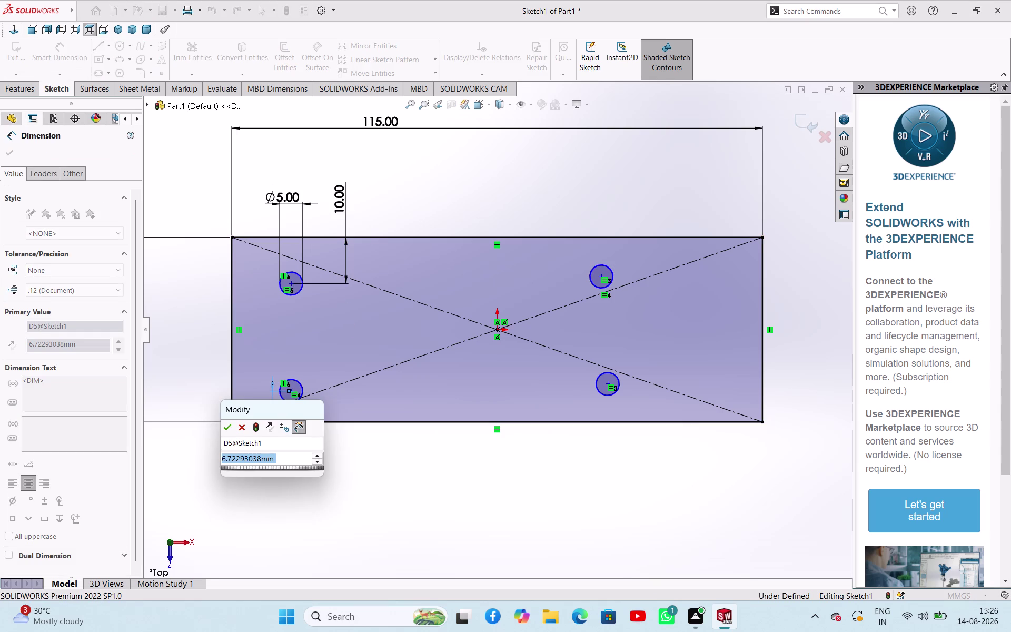
text(10)
key(Return)
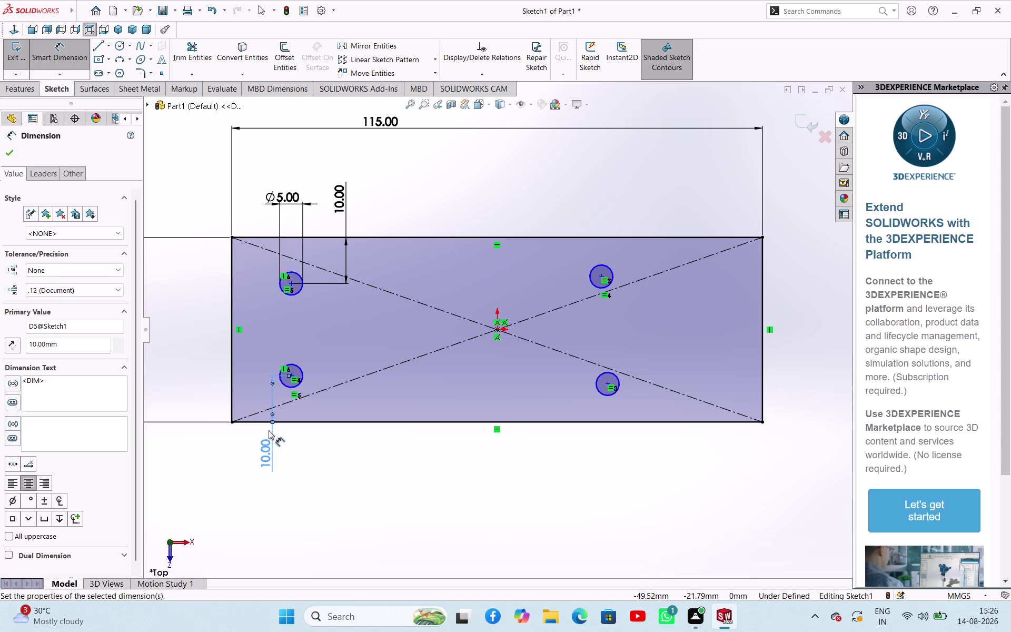
Place the bottom-left and bottom-right circles 25 mm from the left and right edges.
click(294, 374)
click(229, 370)
click(225, 447)
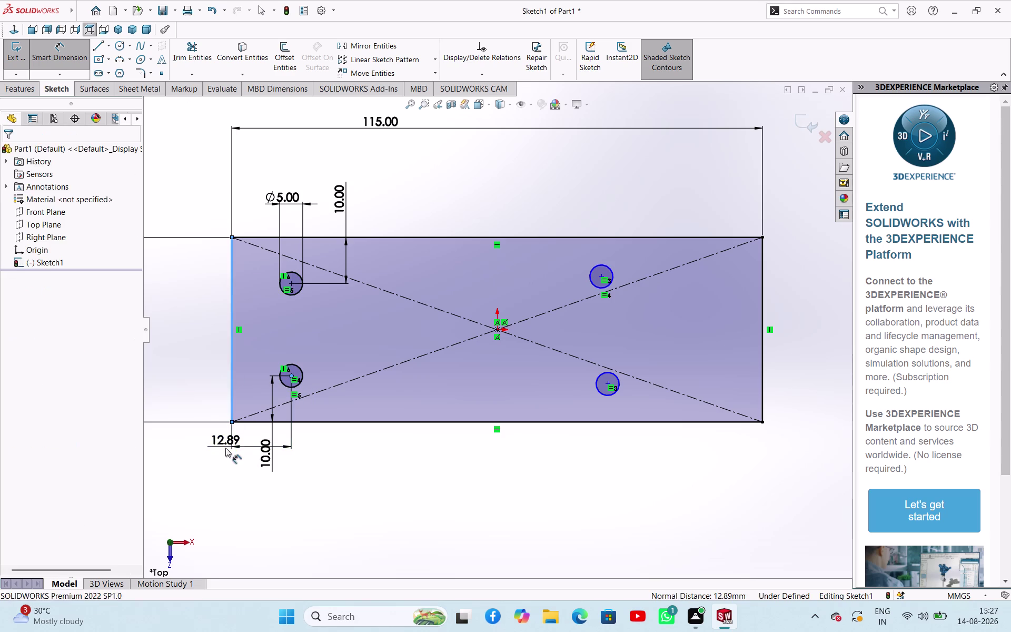
text(25)
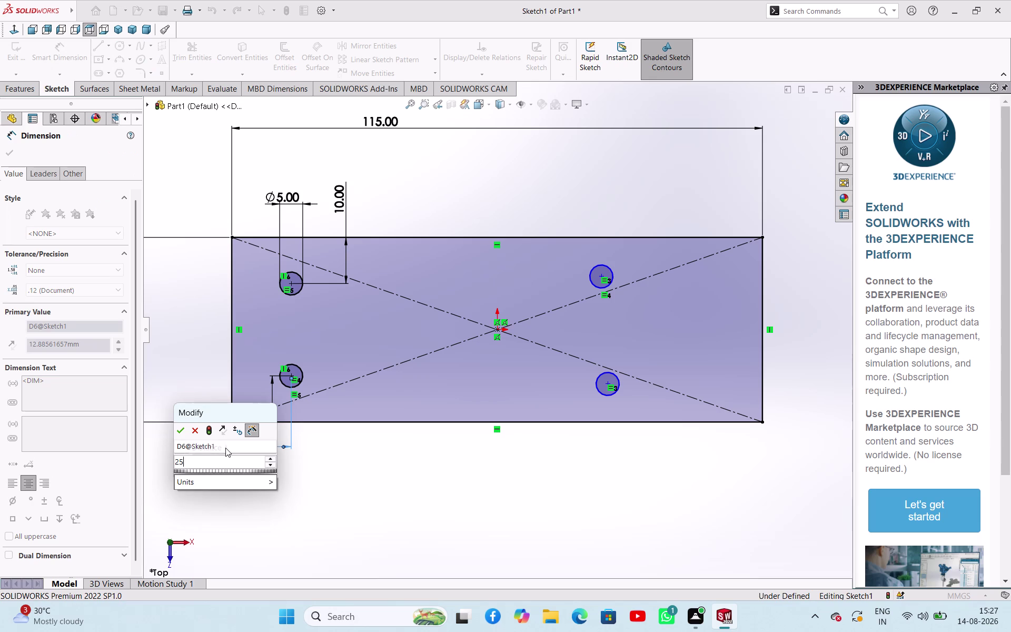
key(Return)
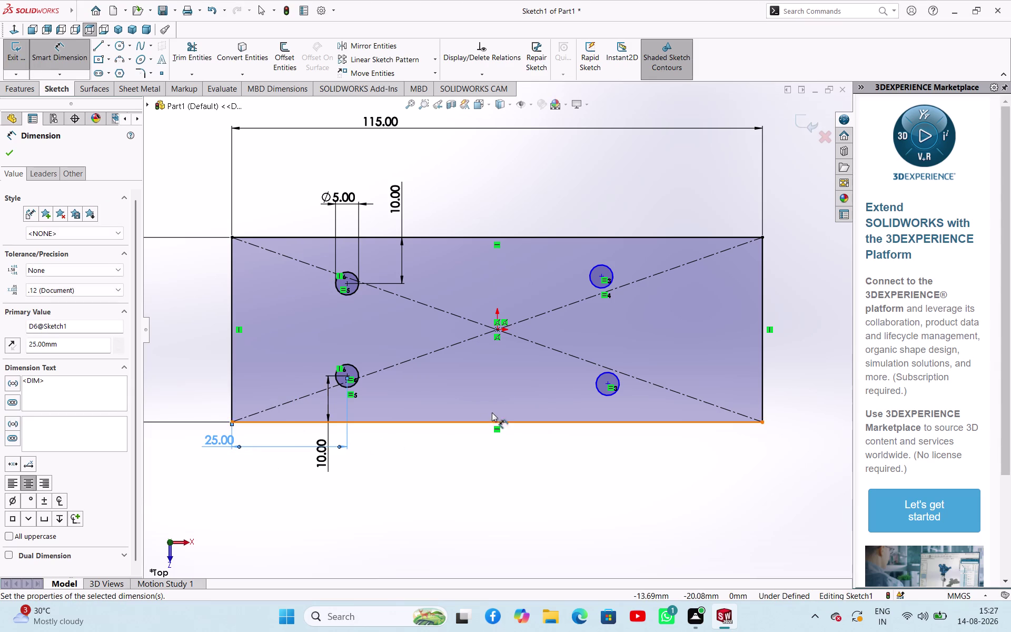
click(610, 383)
click(764, 363)
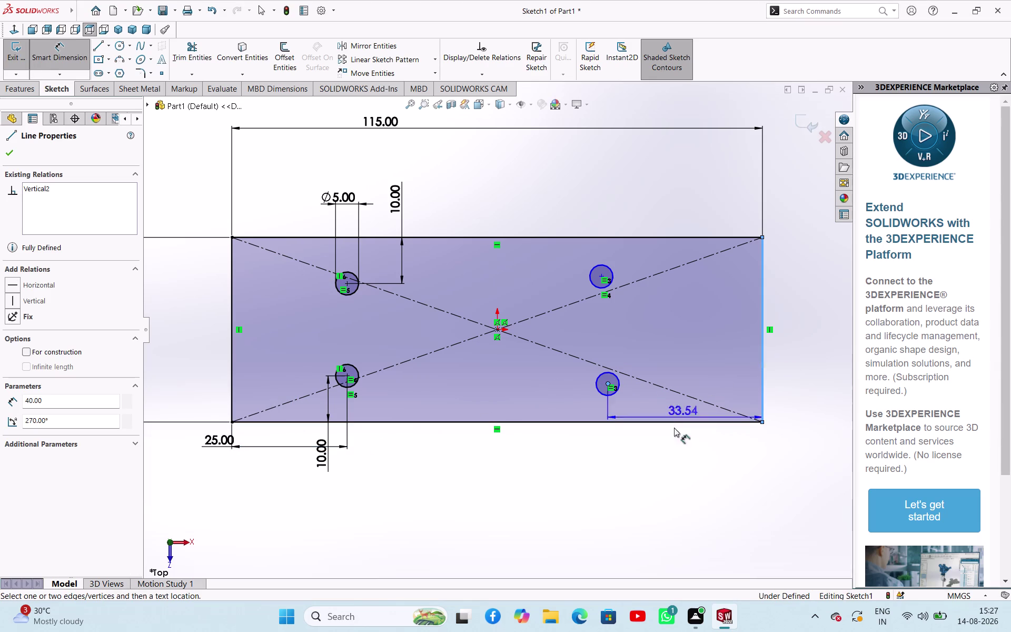
drag(673, 449, 681, 449)
text(25)
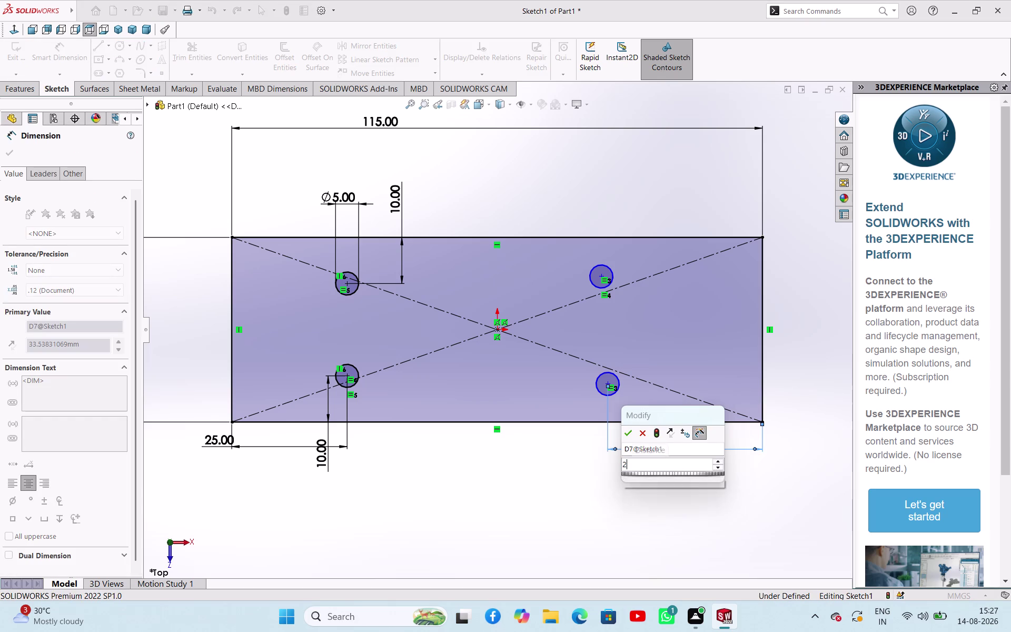
key(Return)
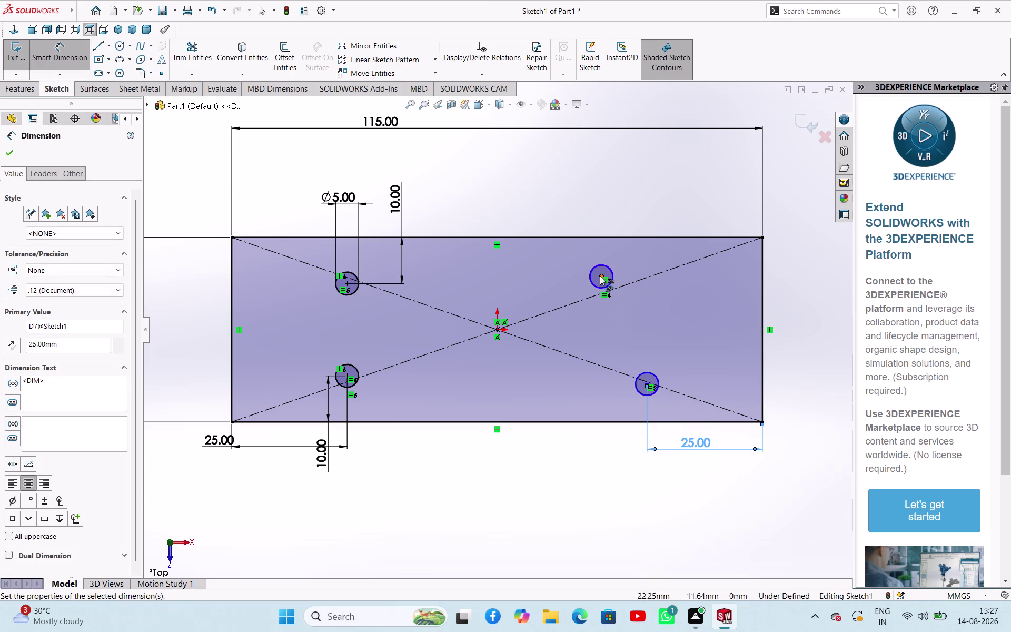
Place the top-right circle 25 mm from the right edge.
click(600, 276)
click(766, 268)
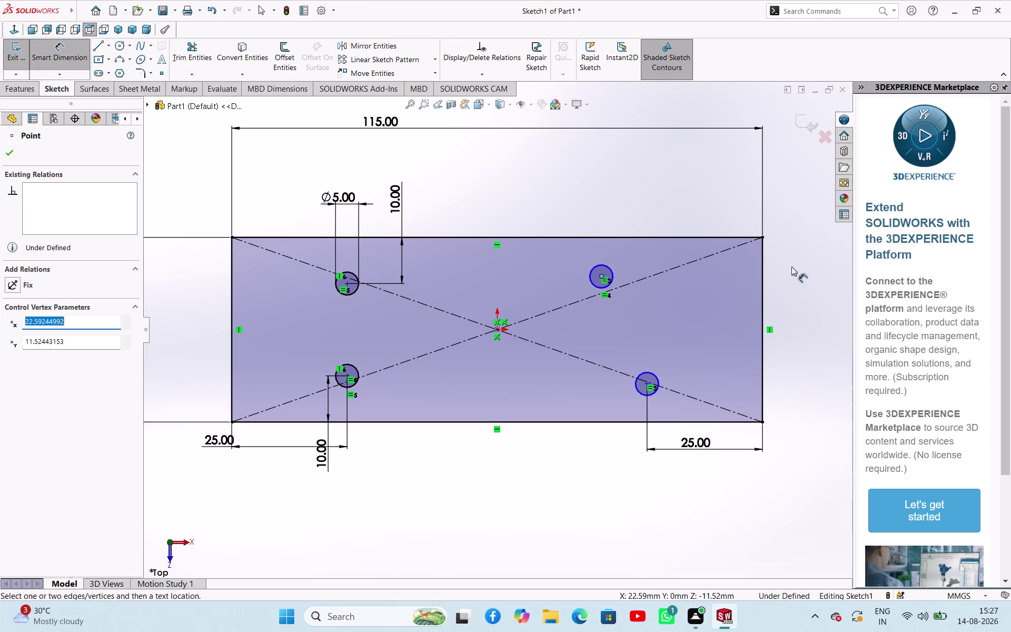
click(792, 266)
click(761, 272)
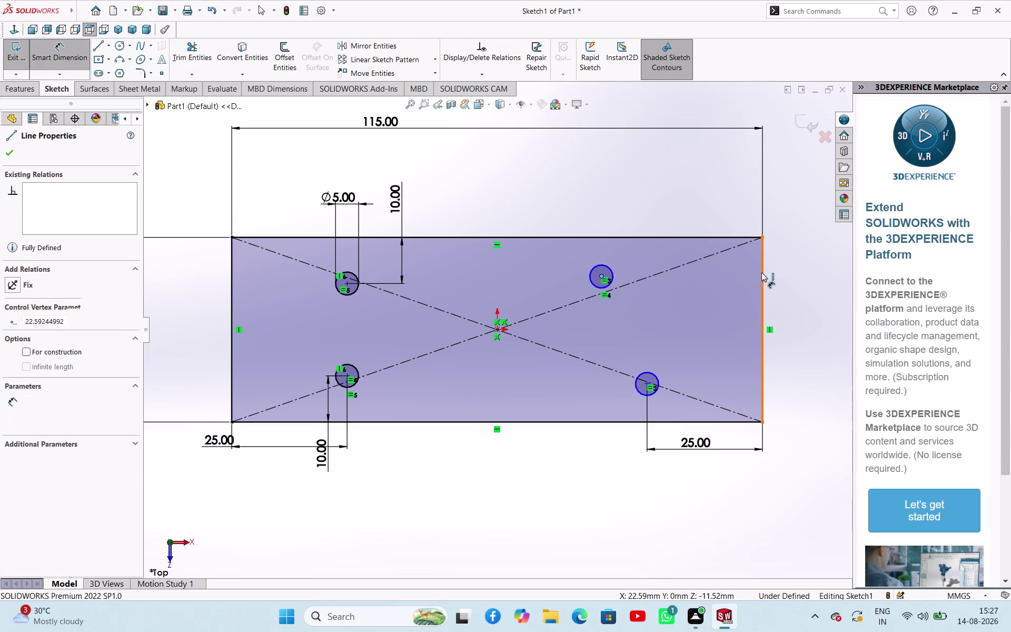
click(810, 259)
text(25)
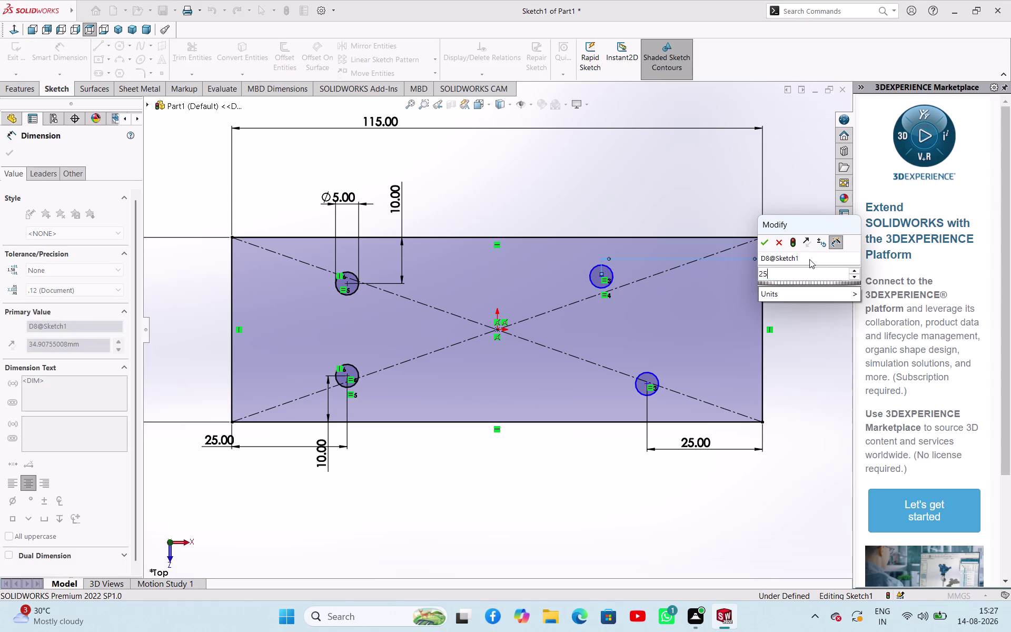
key(Return)
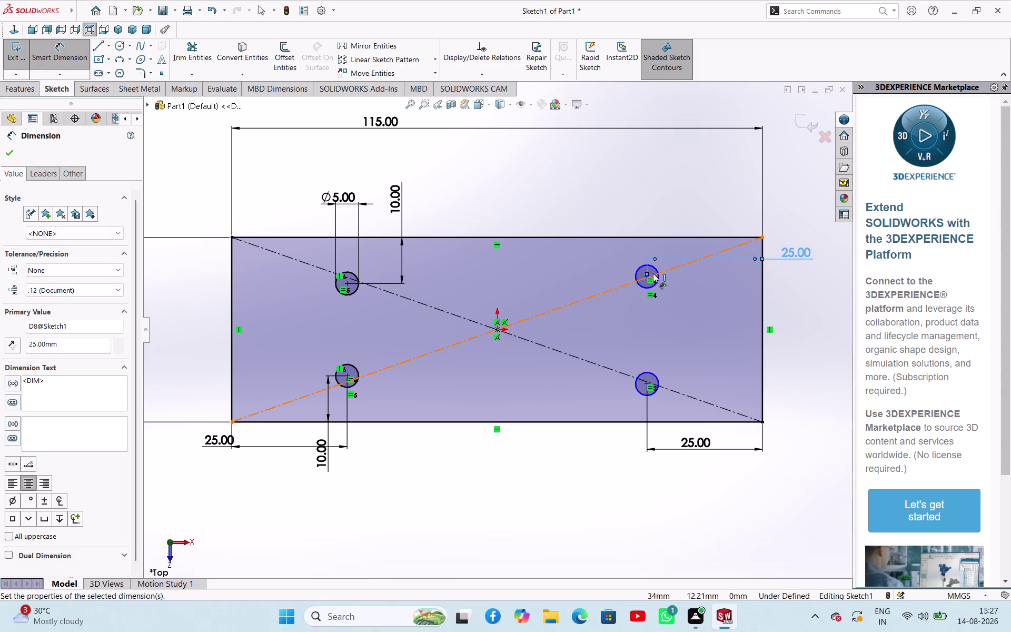
click(649, 275)
scroll(down, 3)
scroll(down, 3)
Dimension the top-right circle 10 mm from the top edge.
key(Escape)
key(Escape)
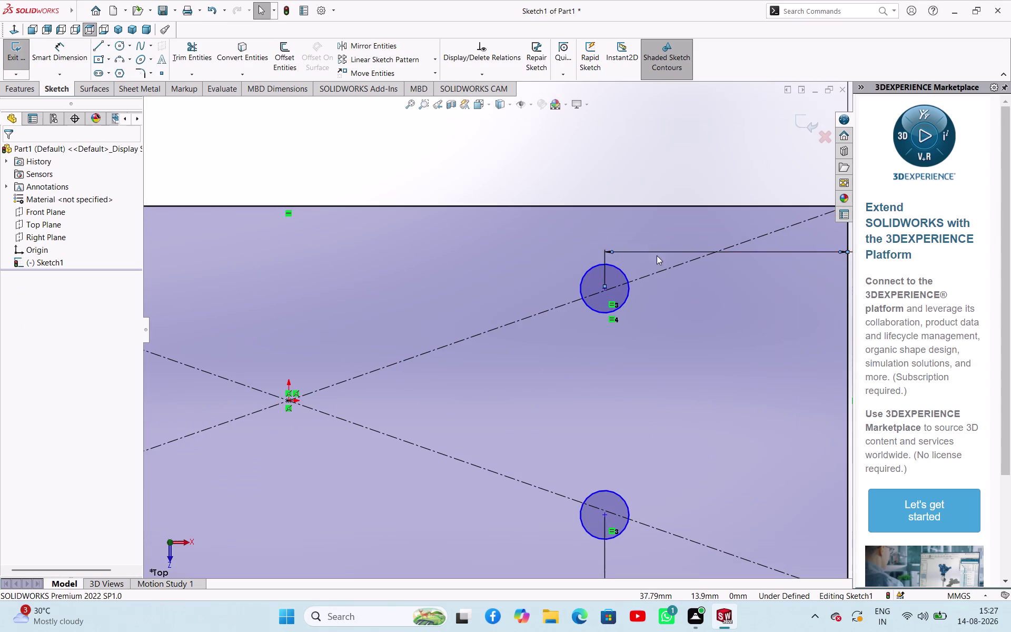
middle_drag(667, 177, 687, 163)
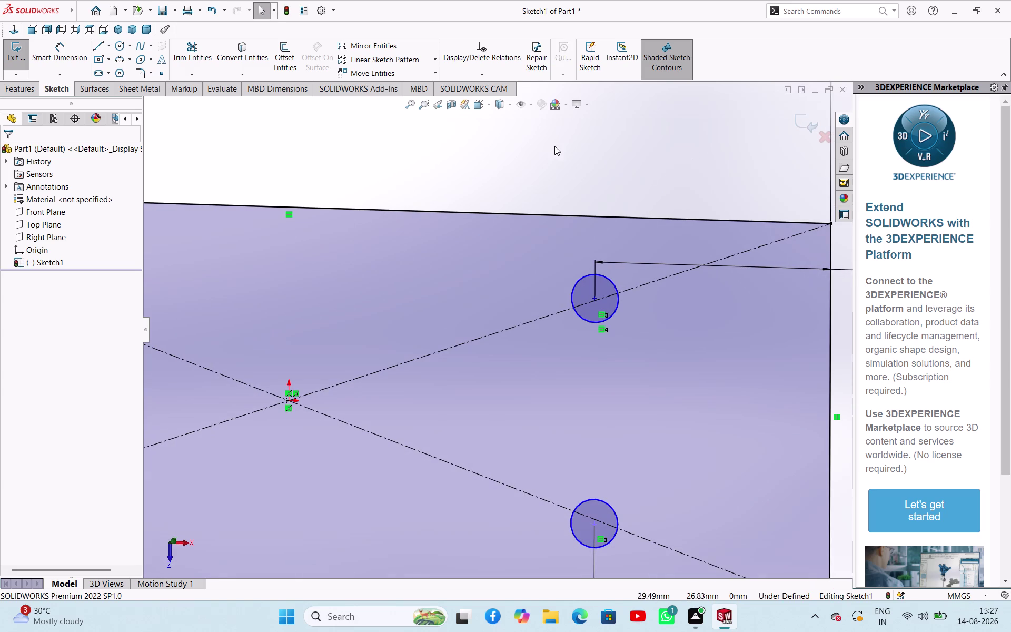
click(175, 542)
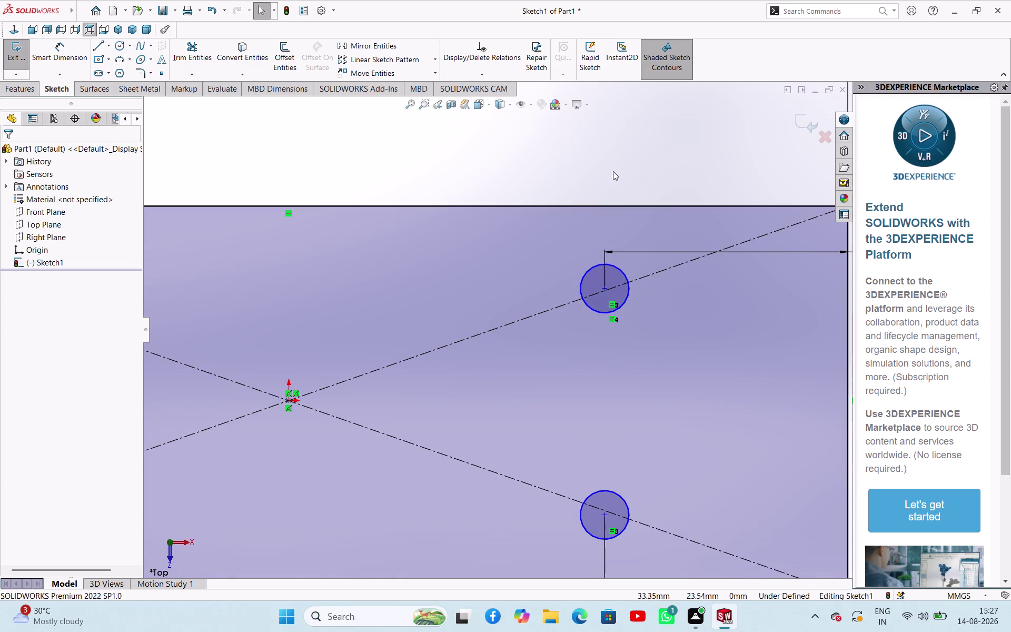
right_drag(613, 171, 633, 126)
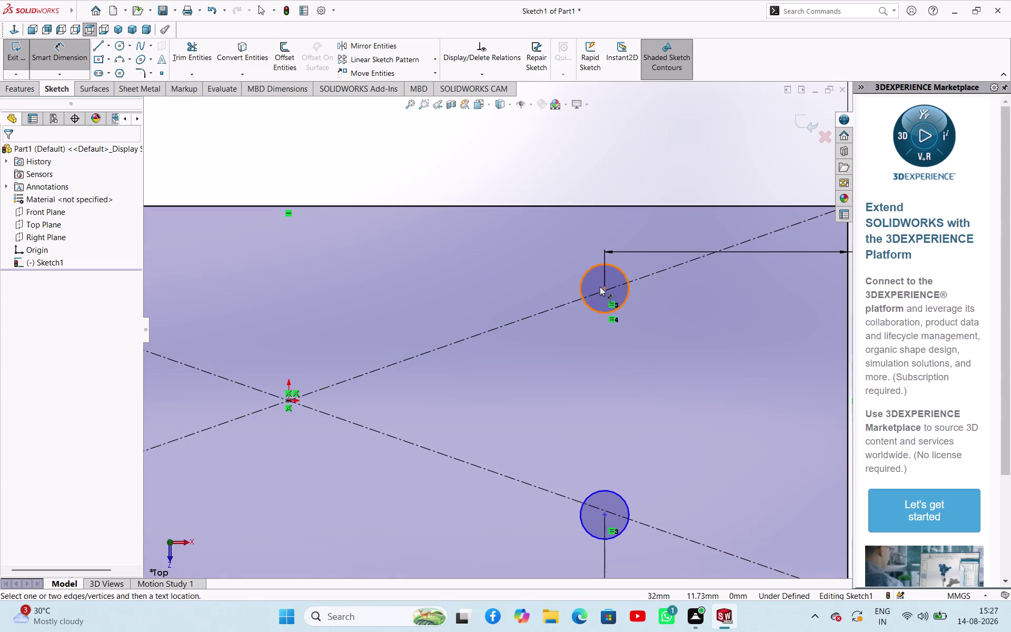
scroll(down, 3)
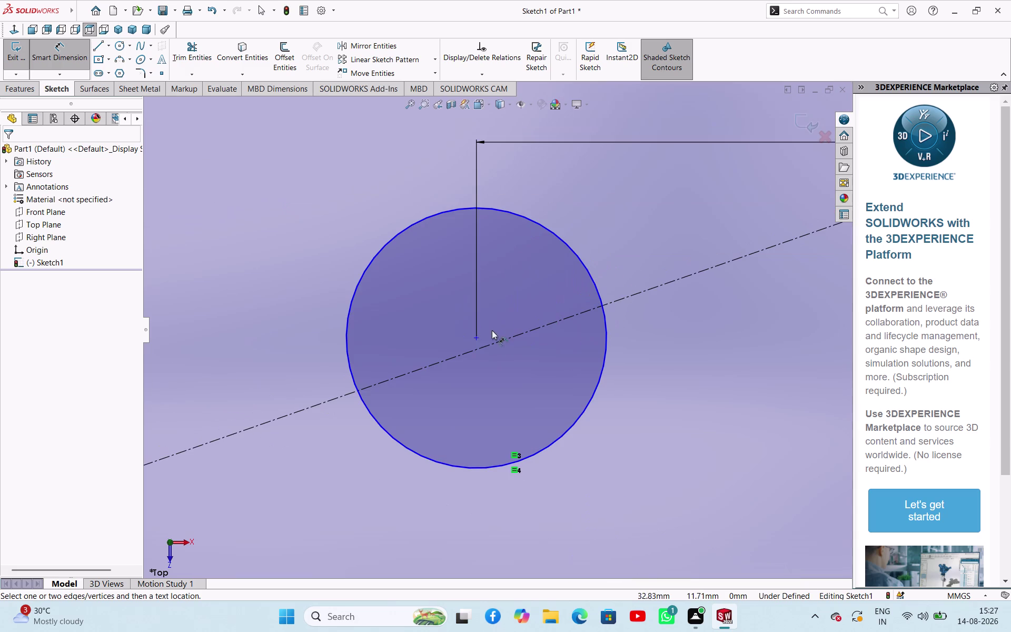
click(477, 336)
scroll(up, 3)
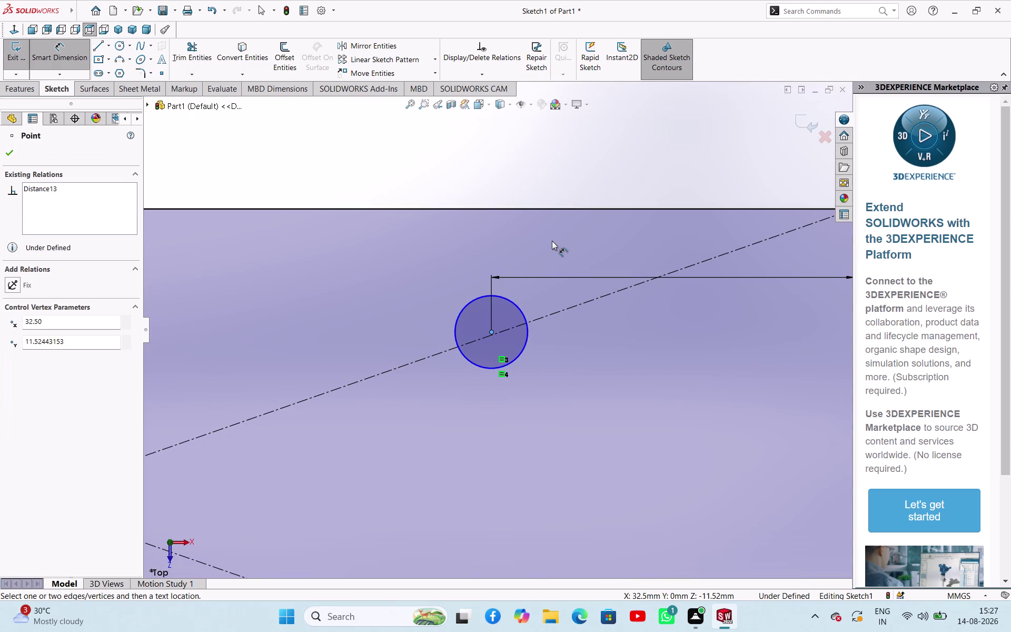
click(551, 247)
click(503, 199)
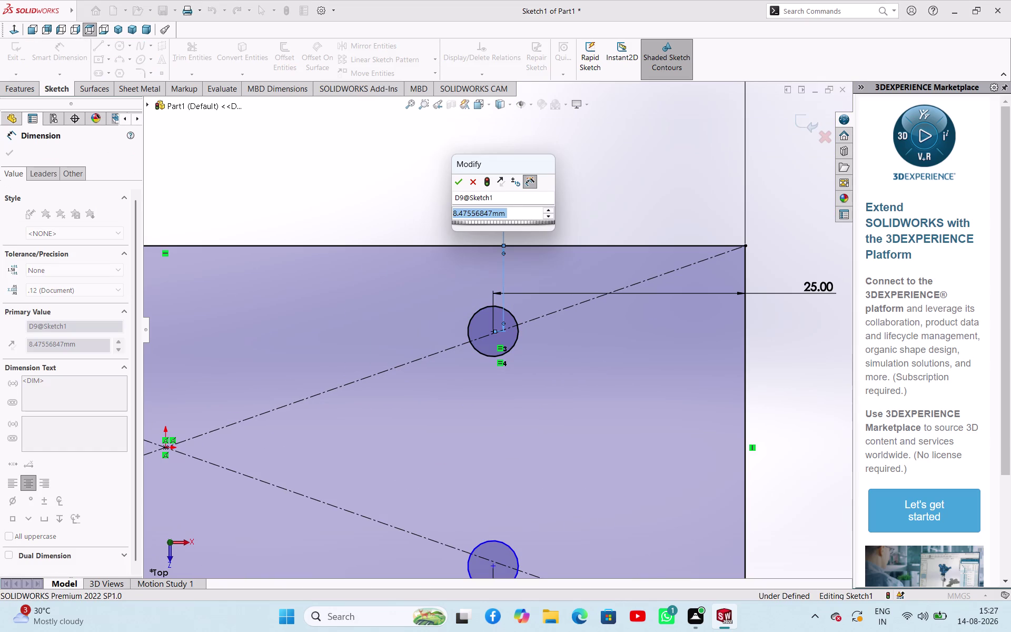
text(10)
key(Return)
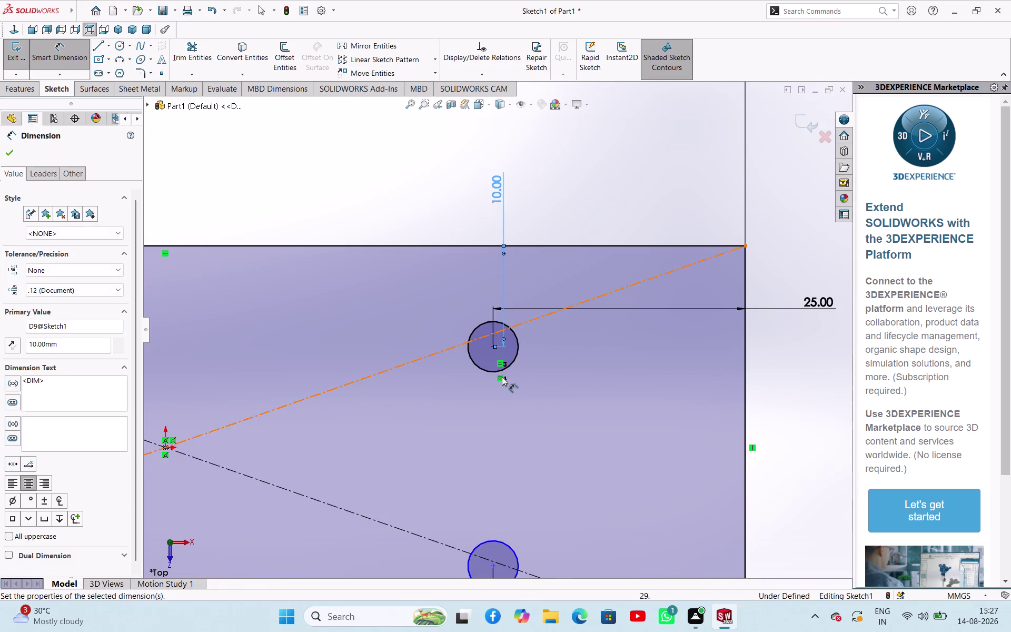
Dimension the bottom-right circle 10 mm from the bottom edge.
scroll(up, 3)
scroll(up, 3)
scroll(down, 3)
scroll(down, 3)
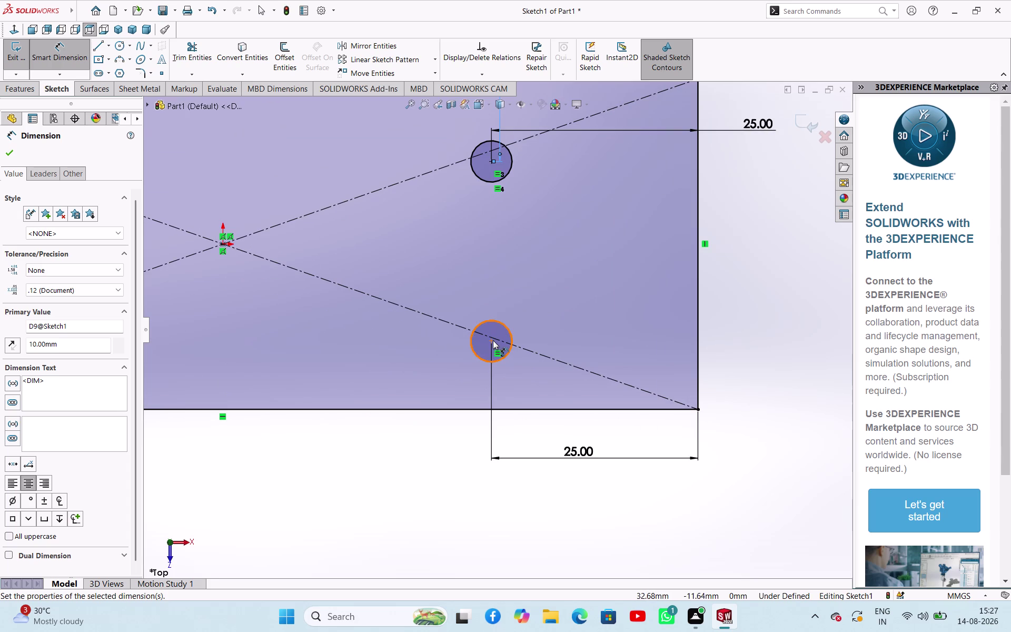
click(493, 340)
click(520, 408)
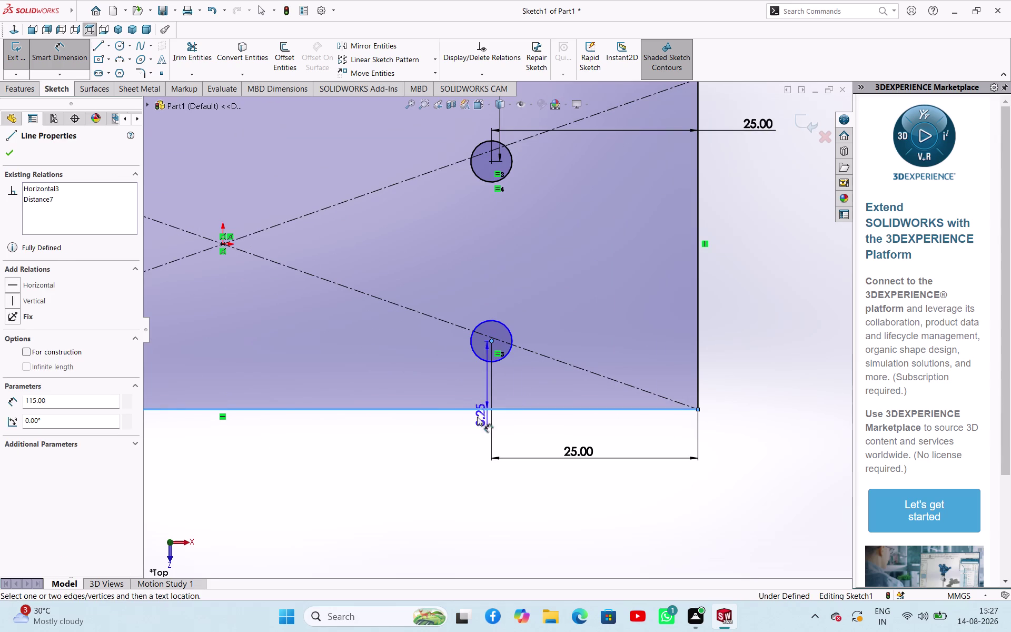
click(455, 450)
text(10)
key(Return)
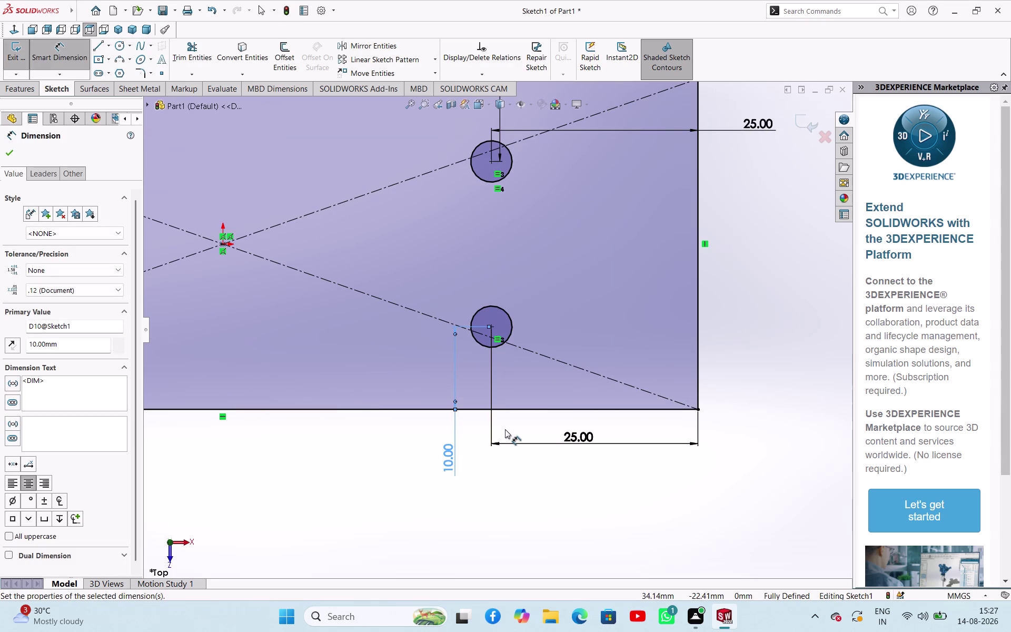
scroll(down, 3)
scroll(up, 3)
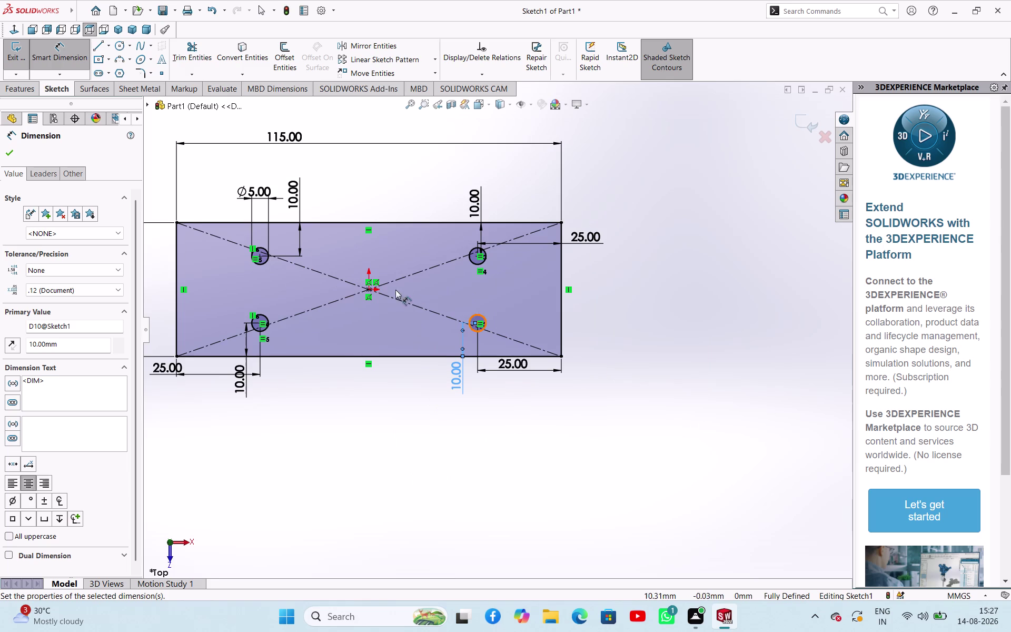
click(260, 255)
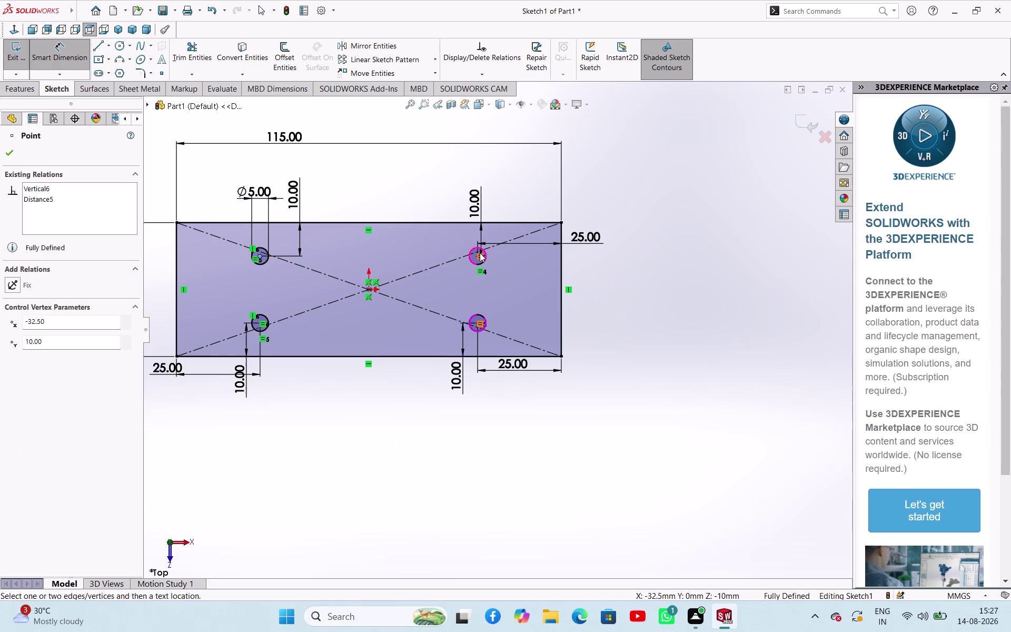
click(479, 257)
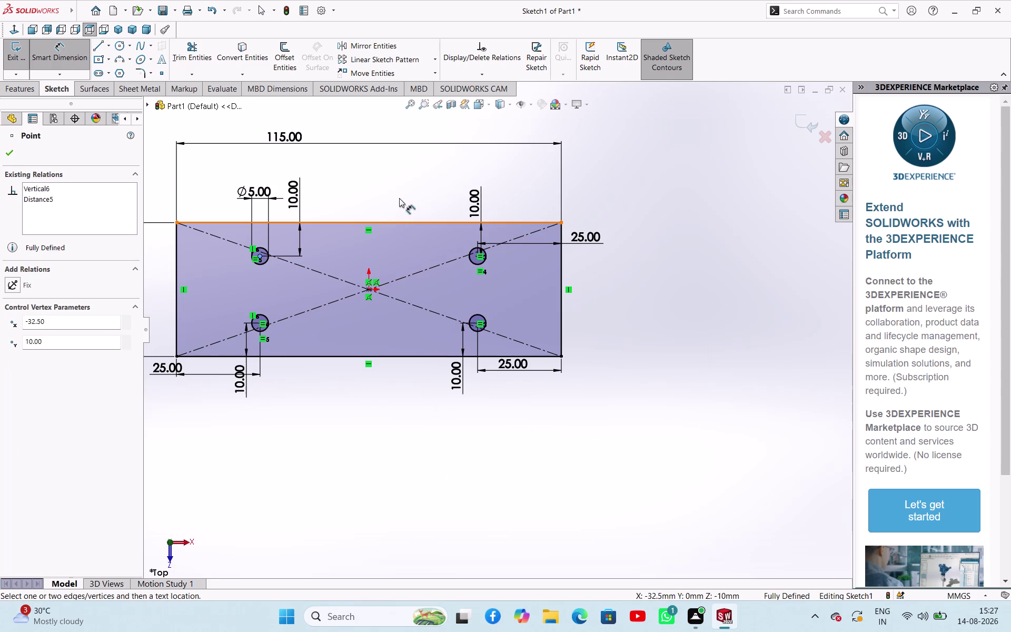
click(399, 195)
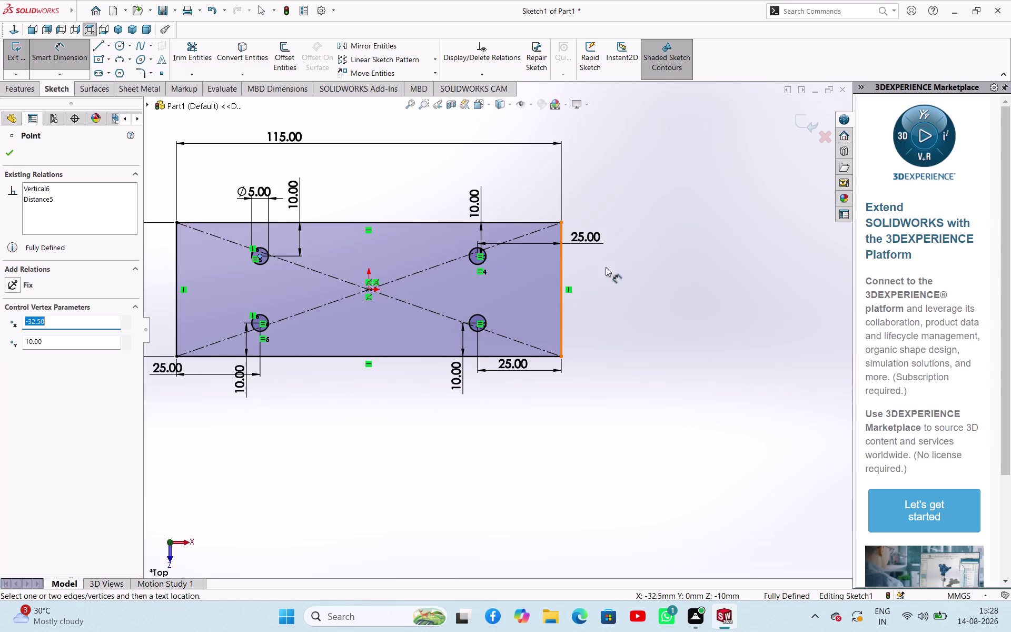
scroll(down, 3)
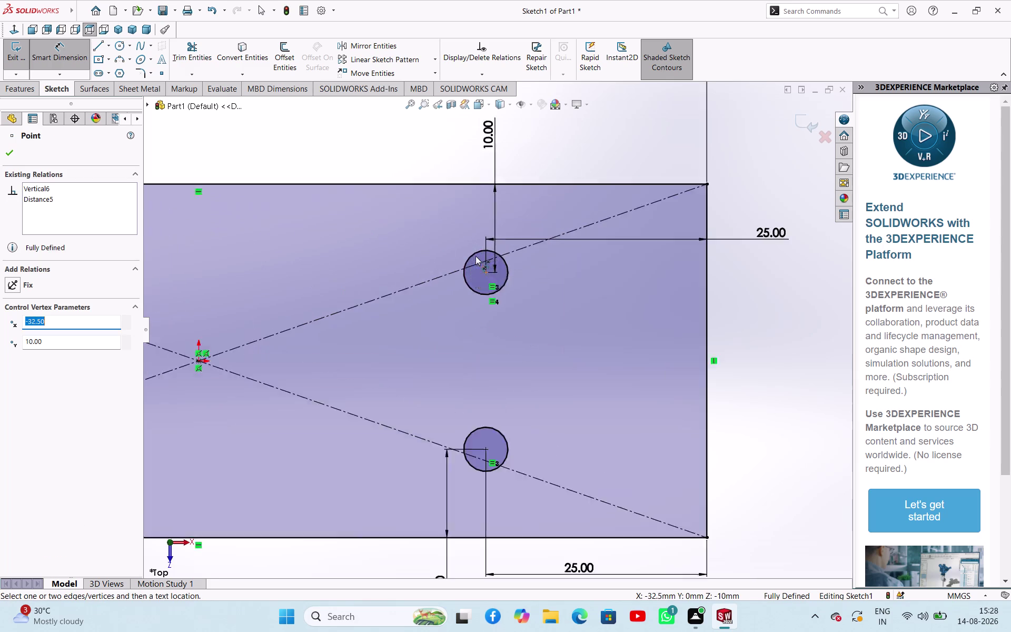
click(488, 280)
scroll(up, 3)
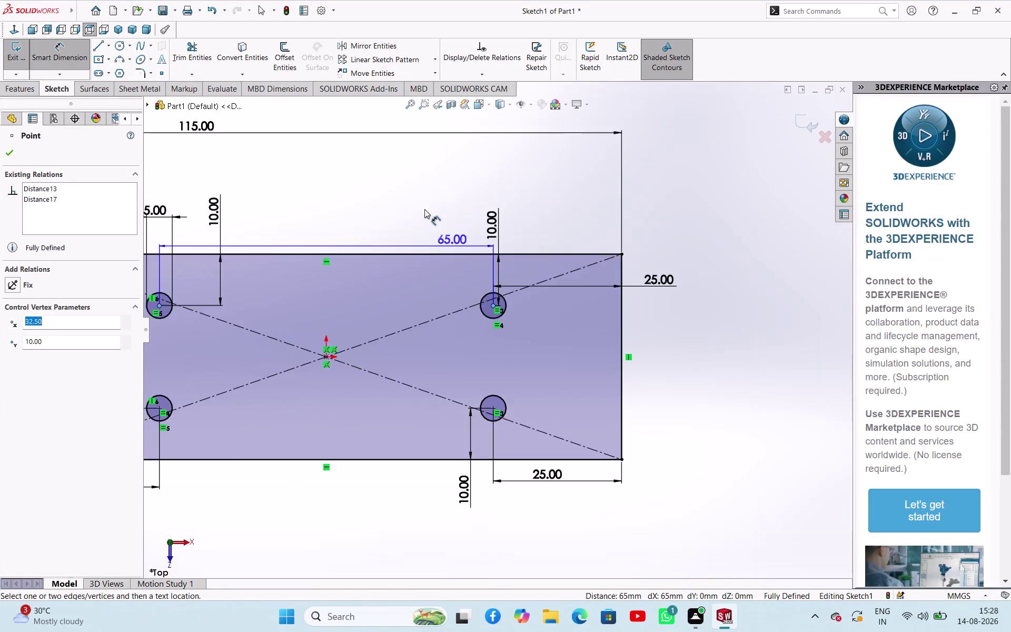
scroll(up, 3)
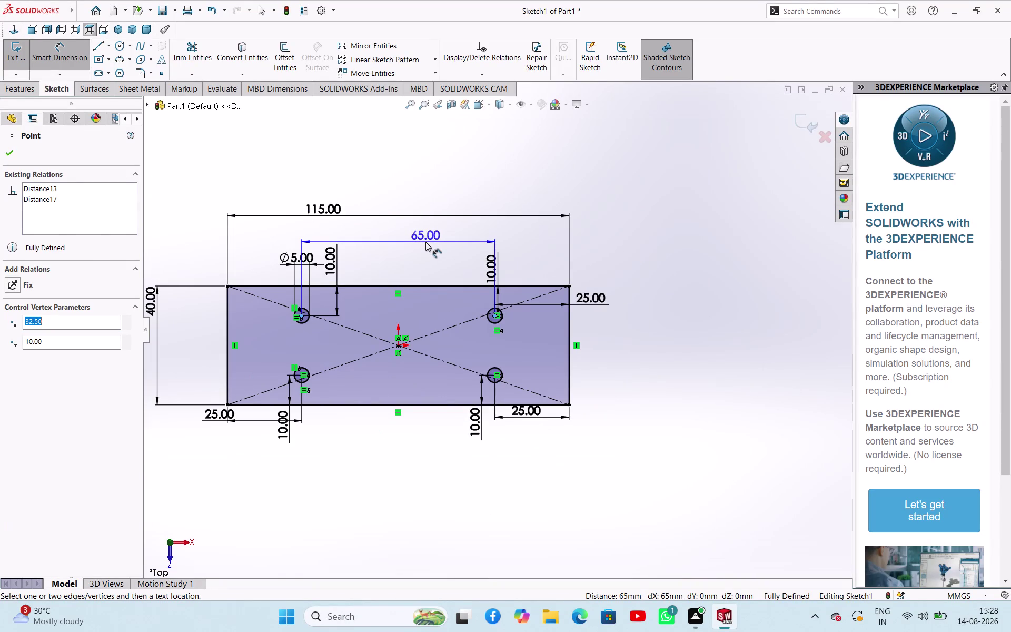
key(Escape)
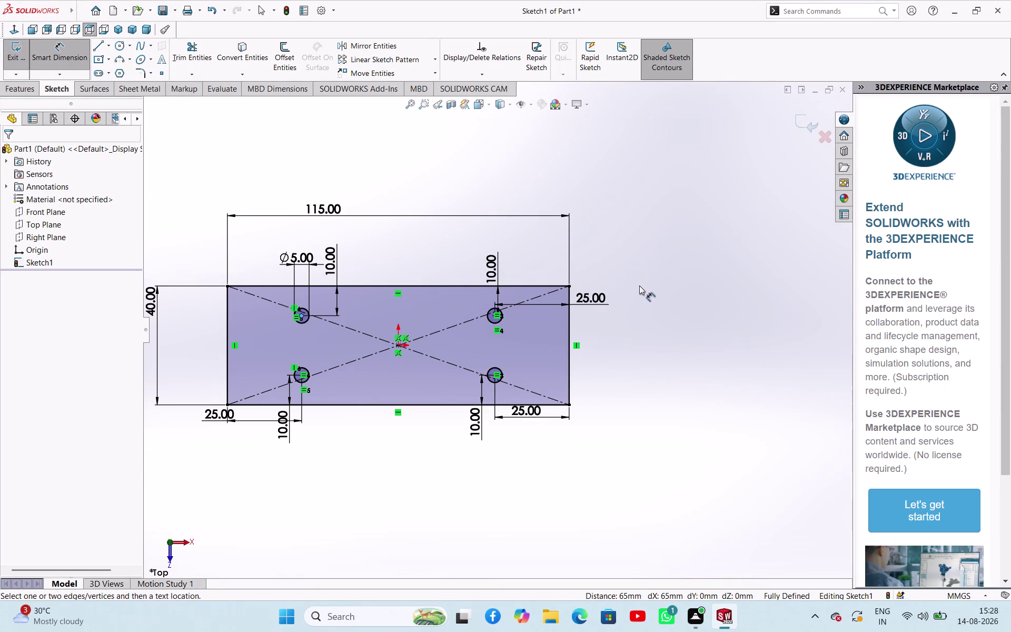
click(19, 55)
Start a boss extrude with the plate sketch as the profile.
middle_drag(635, 323, 629, 315)
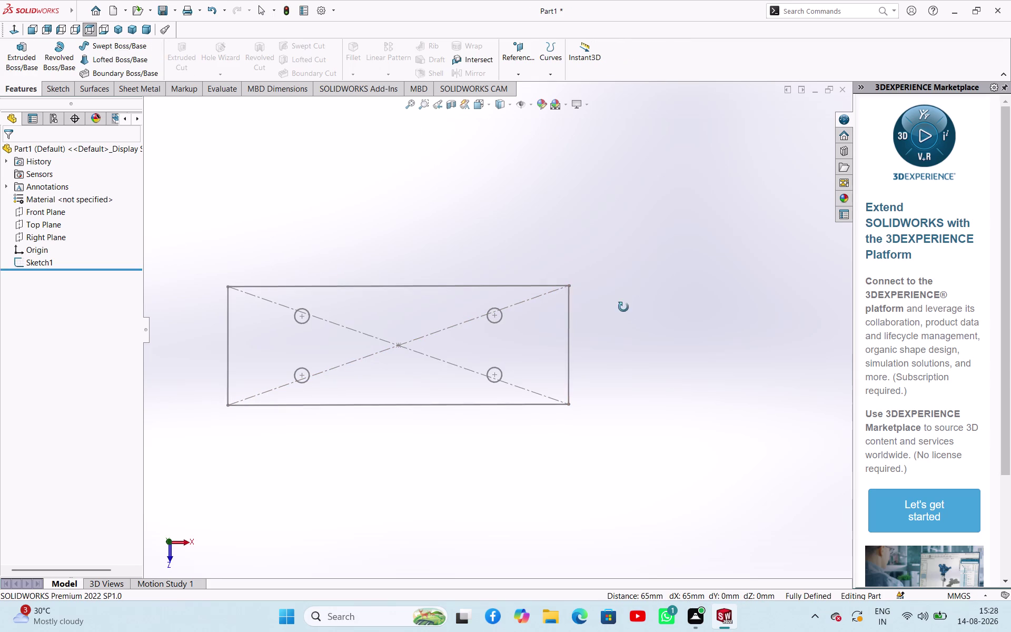
middle_drag(628, 315, 619, 321)
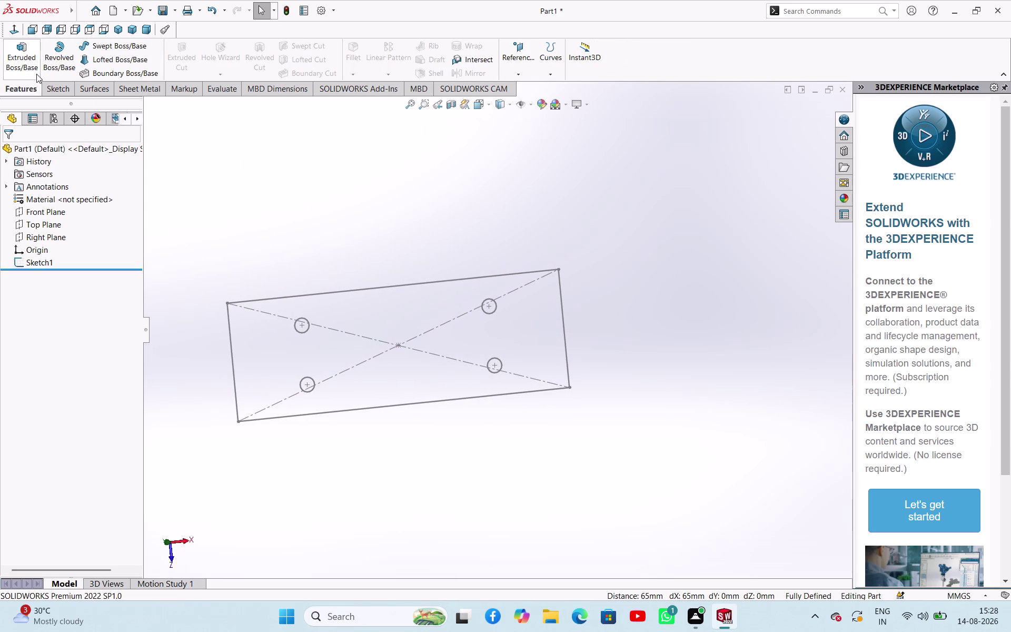
click(24, 64)
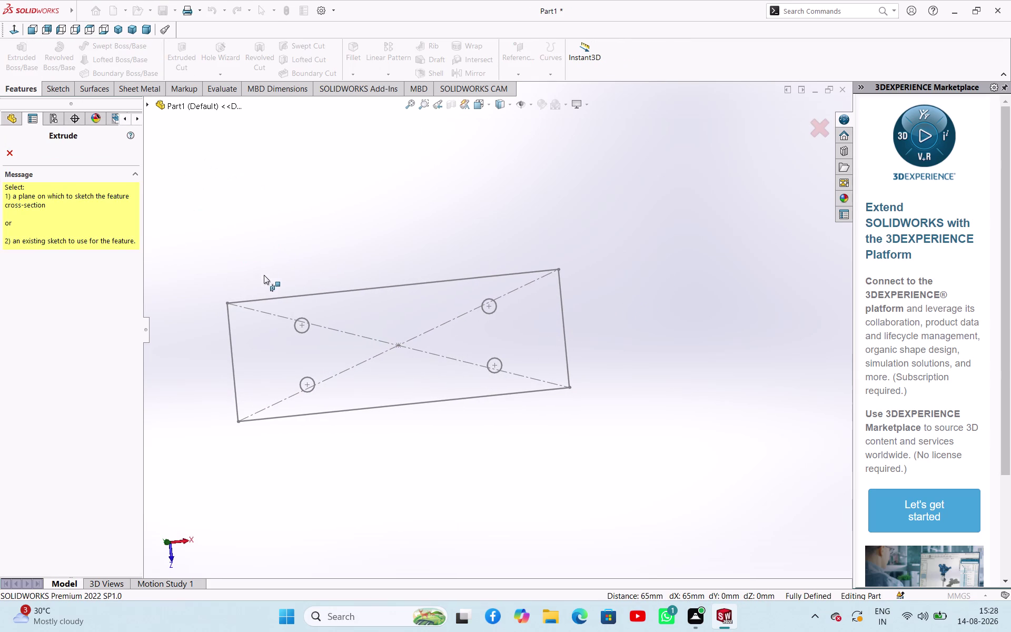
click(286, 299)
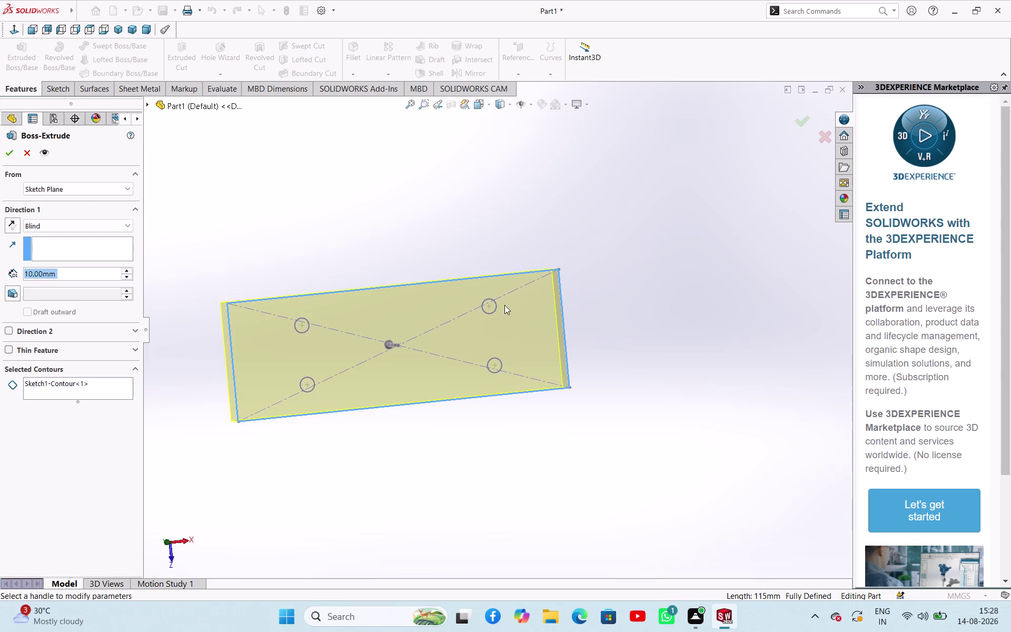
middle_drag(525, 236, 483, 110)
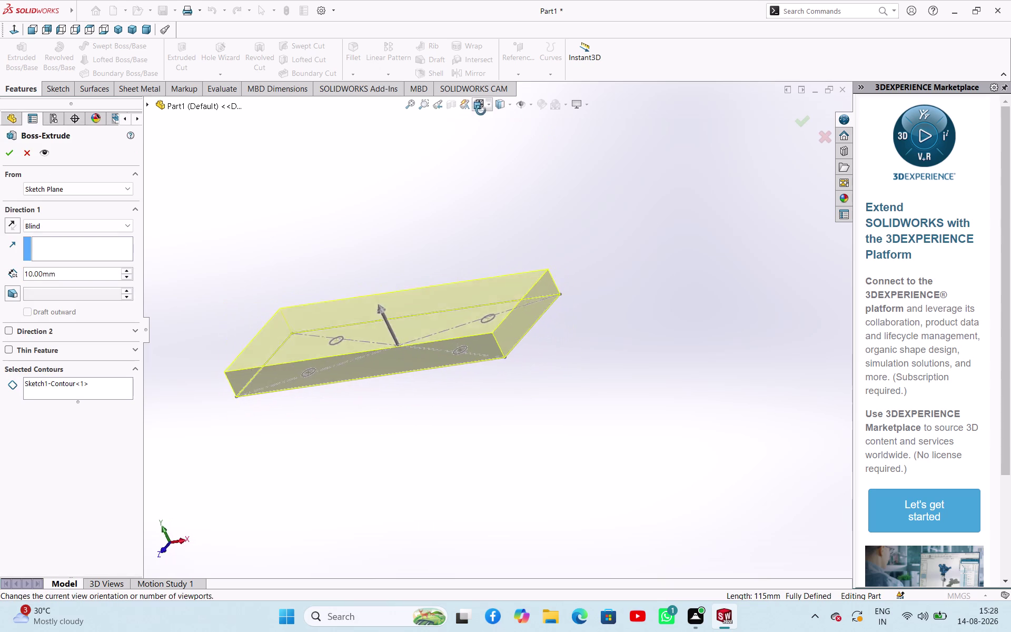
middle_drag(483, 109, 482, 167)
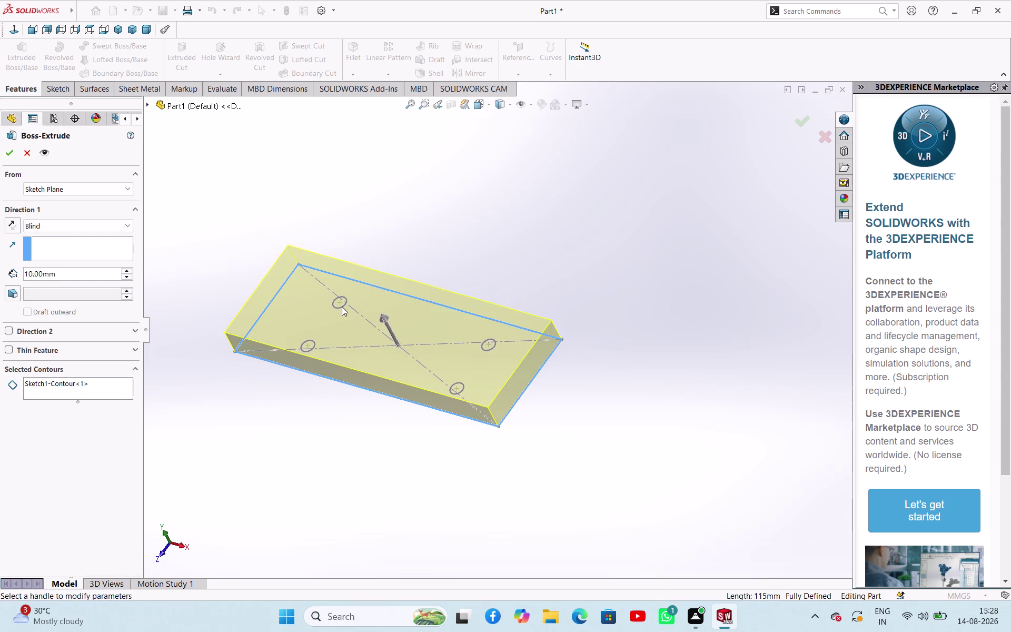
scroll(down, 3)
scroll(up, 3)
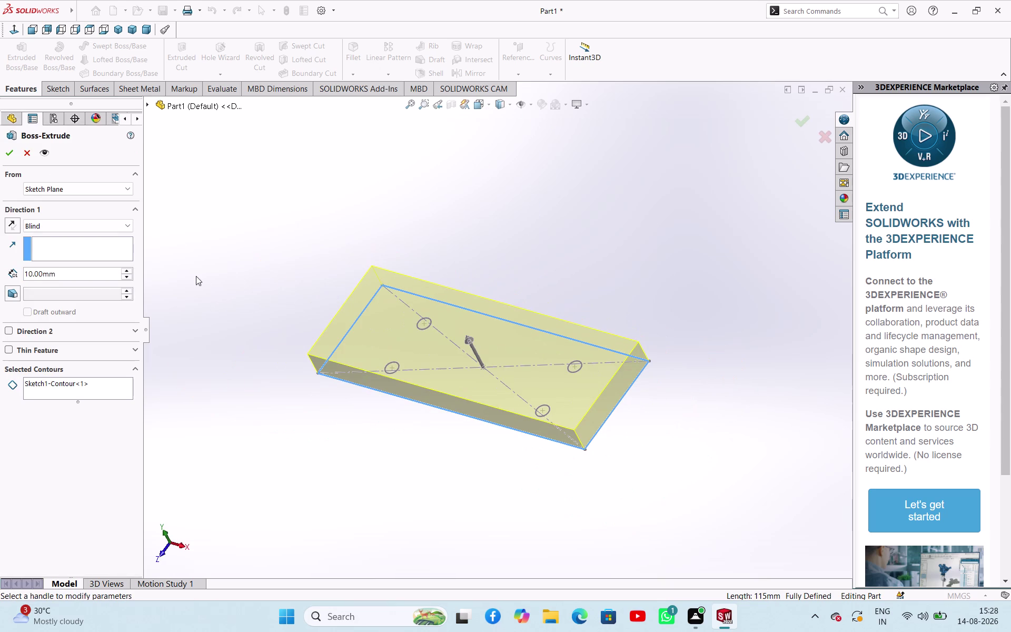
middle_drag(202, 276, 239, 284)
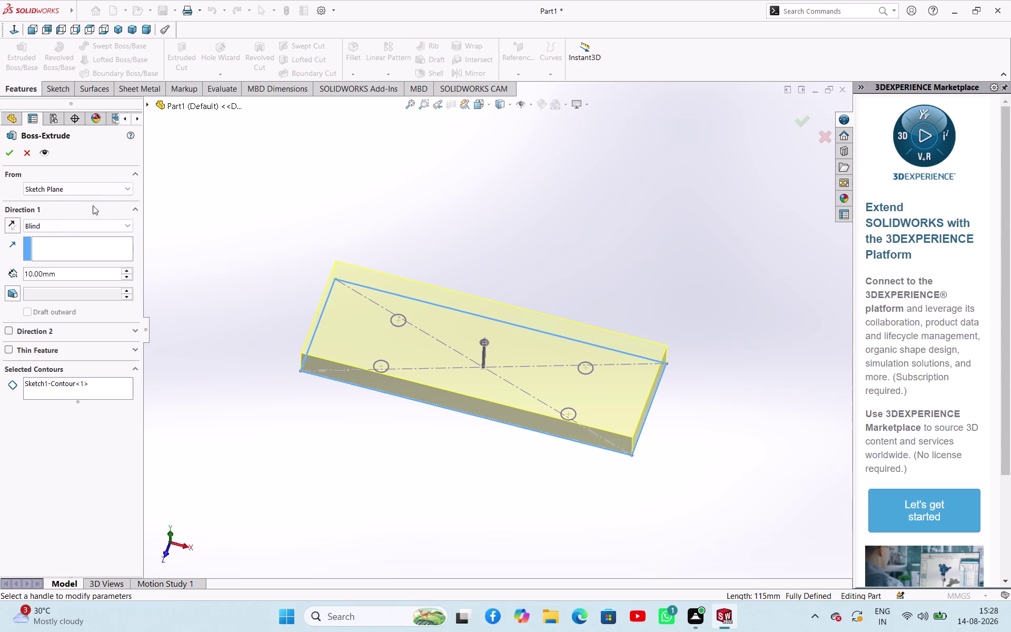
Set the extrusion depth to 5 mm and confirm the feature.
click(69, 271)
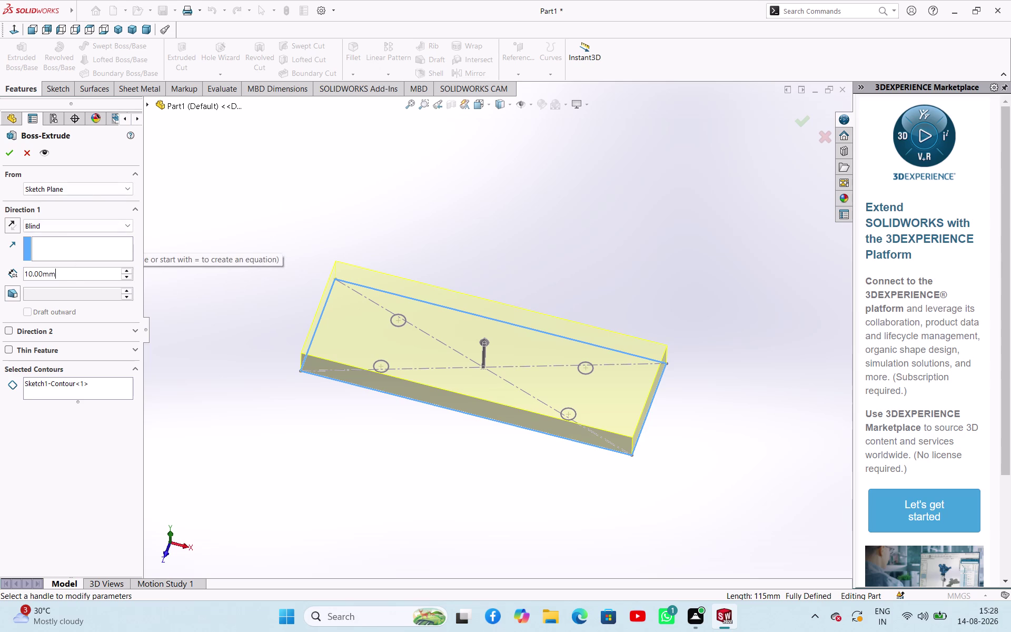
click(69, 270)
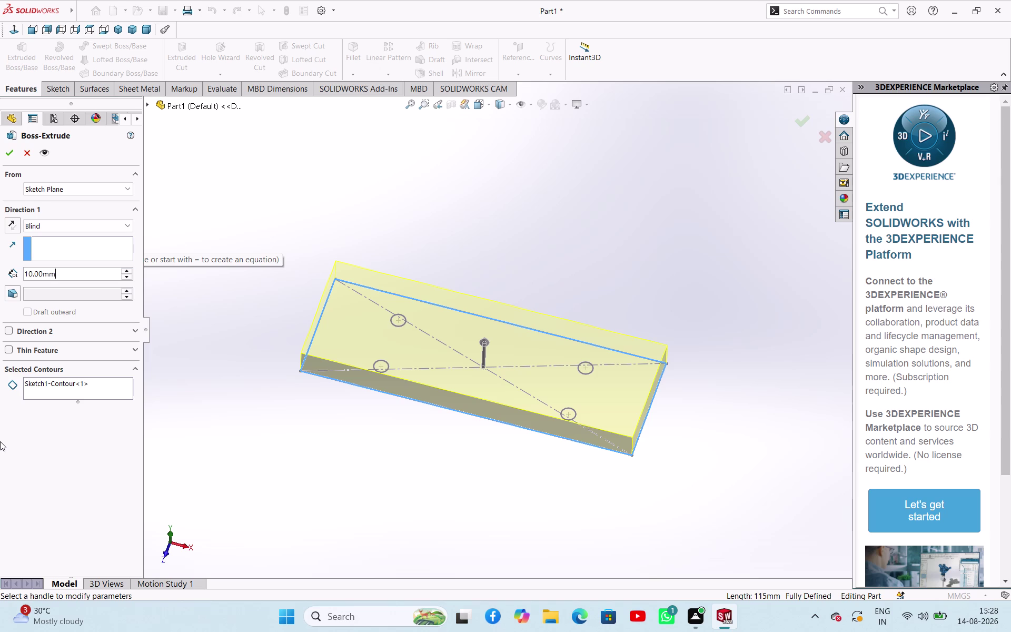
double_click(0, 441)
double_click(60, 277)
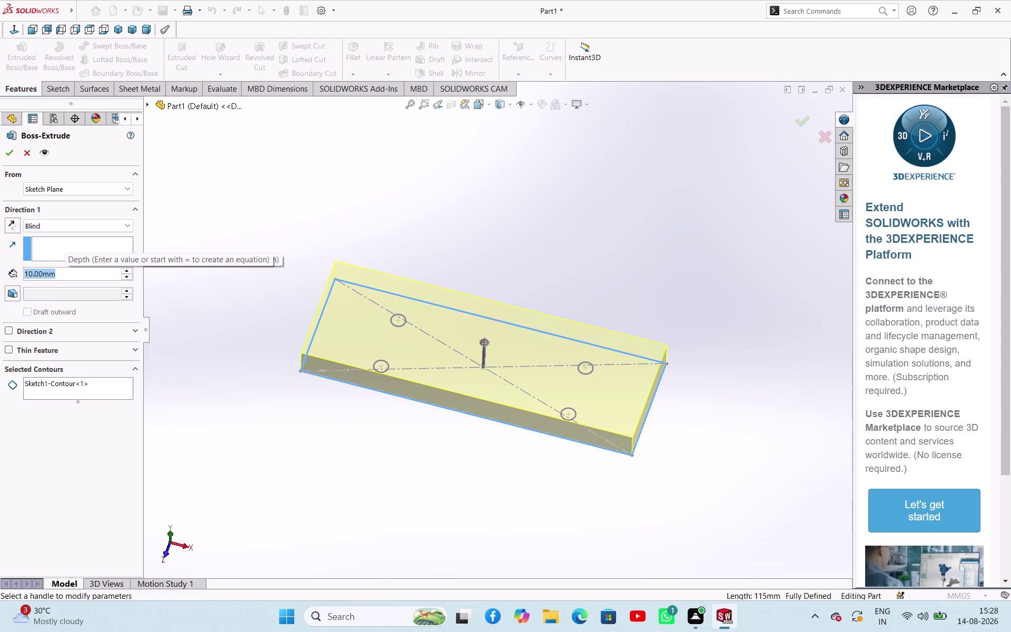
key(5)
key(Return)
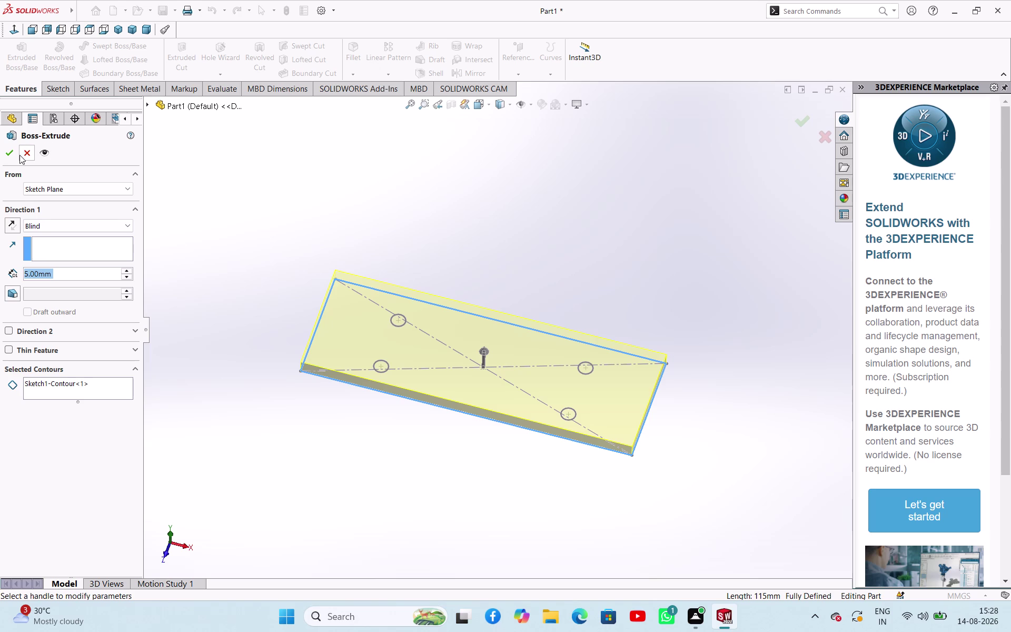
click(12, 155)
click(457, 197)
middle_drag(502, 220, 502, 206)
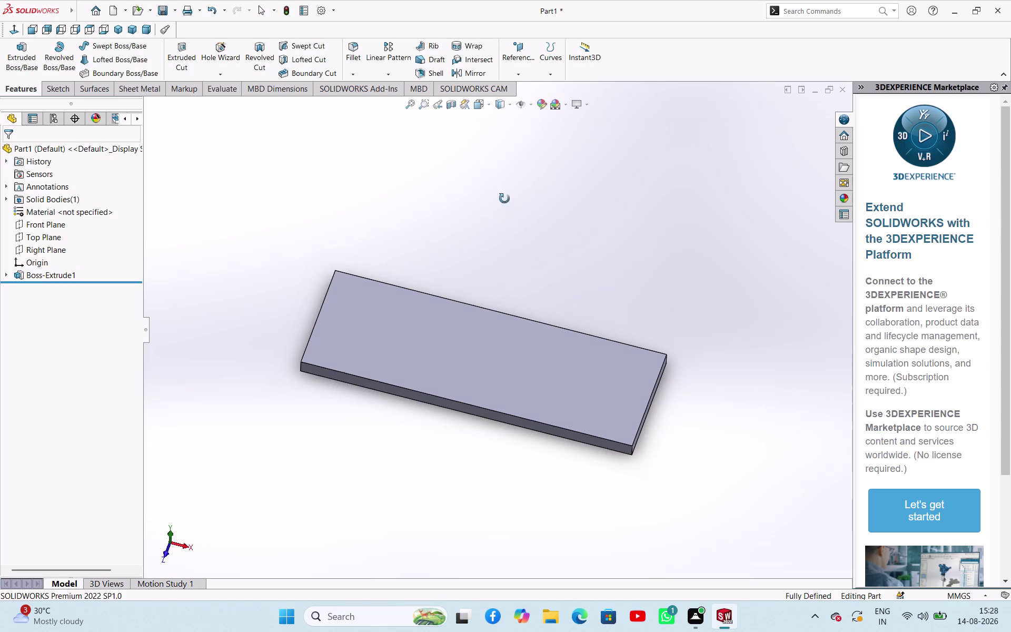
middle_drag(502, 206, 535, 310)
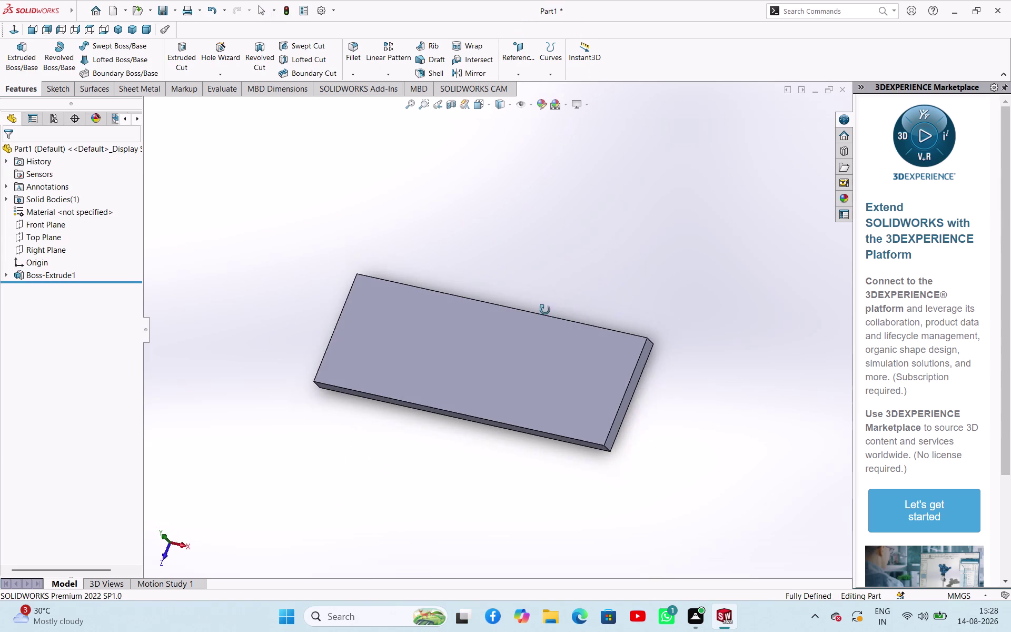
middle_drag(535, 309, 554, 310)
click(50, 276)
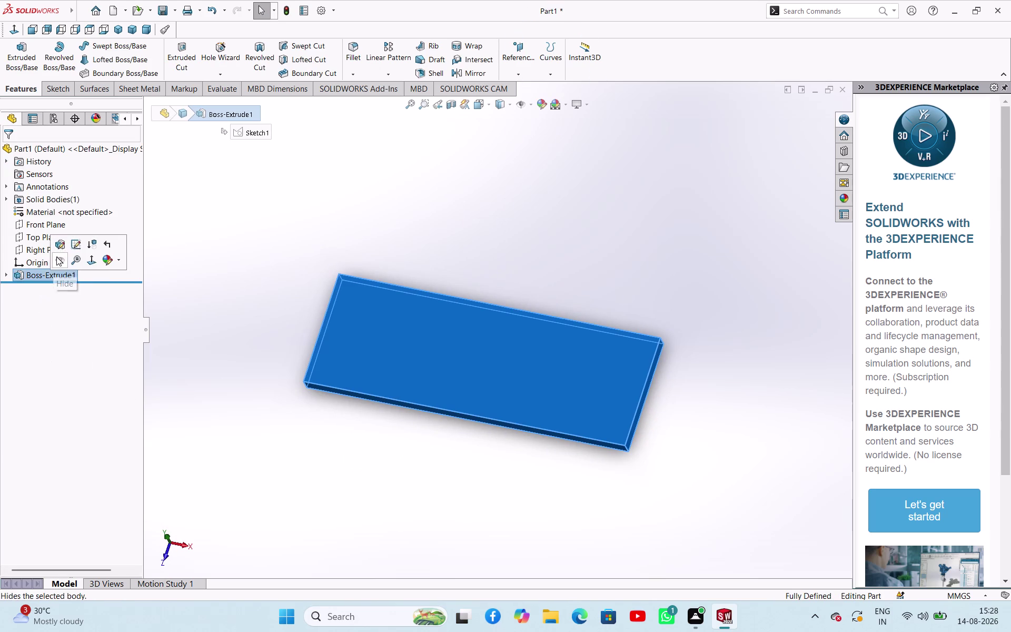
click(56, 243)
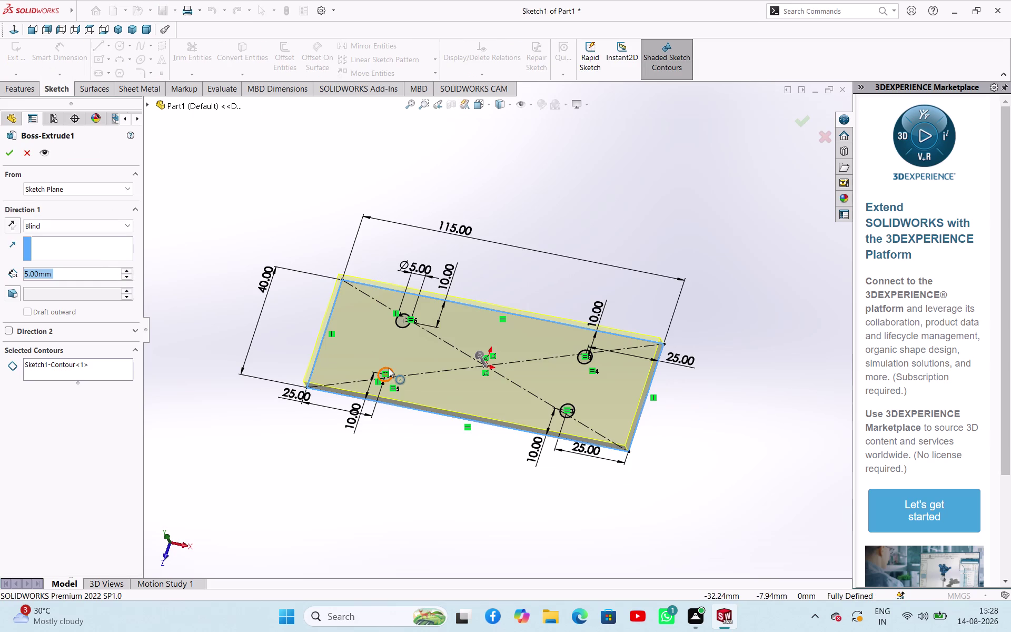
click(389, 368)
click(406, 329)
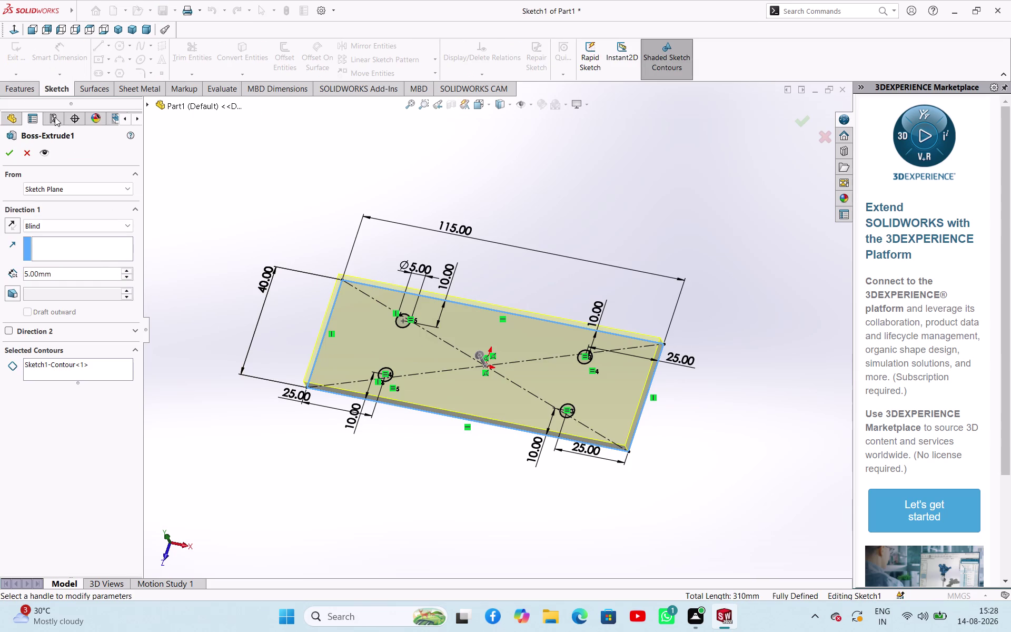
click(93, 255)
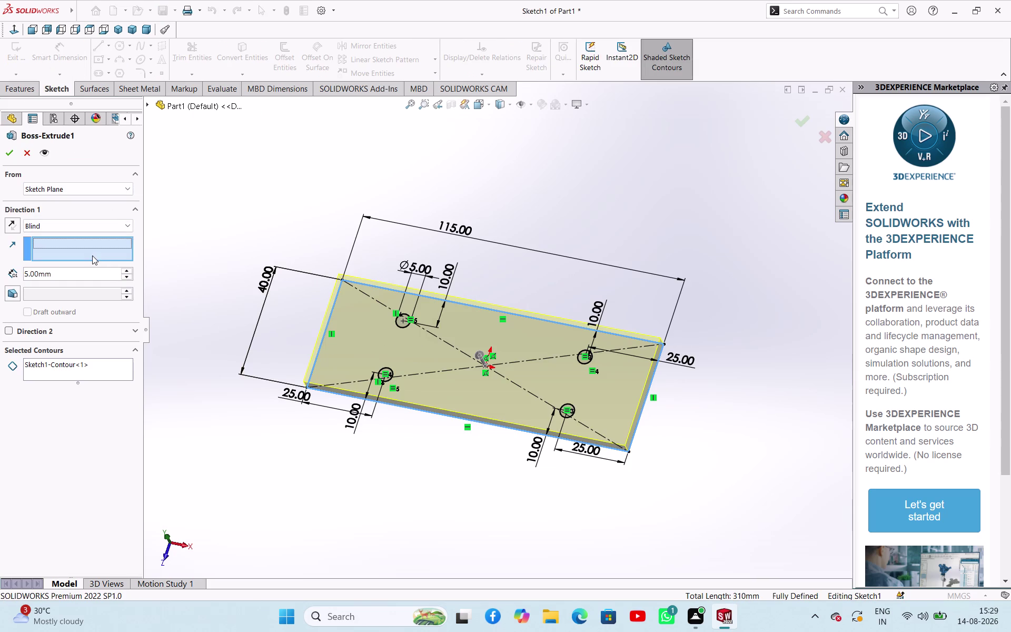
click(407, 327)
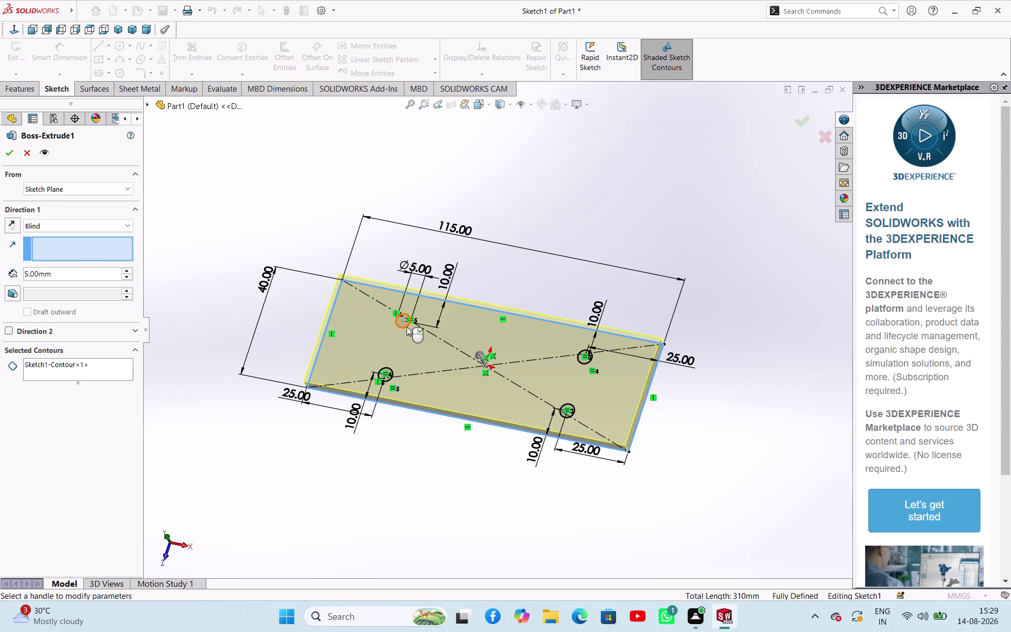
click(391, 378)
click(318, 161)
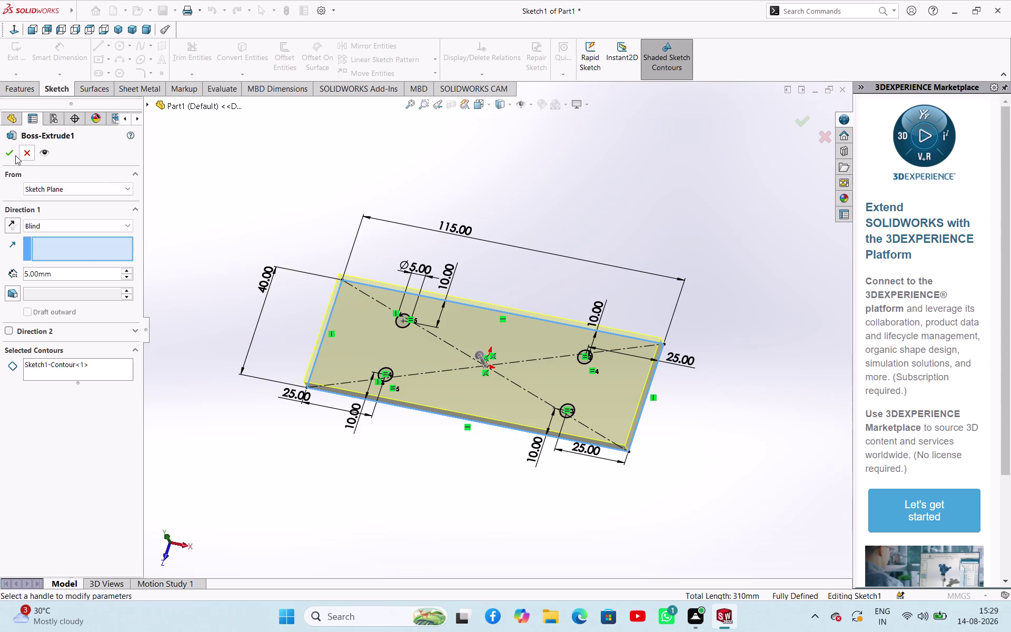
click(16, 156)
click(292, 184)
click(366, 309)
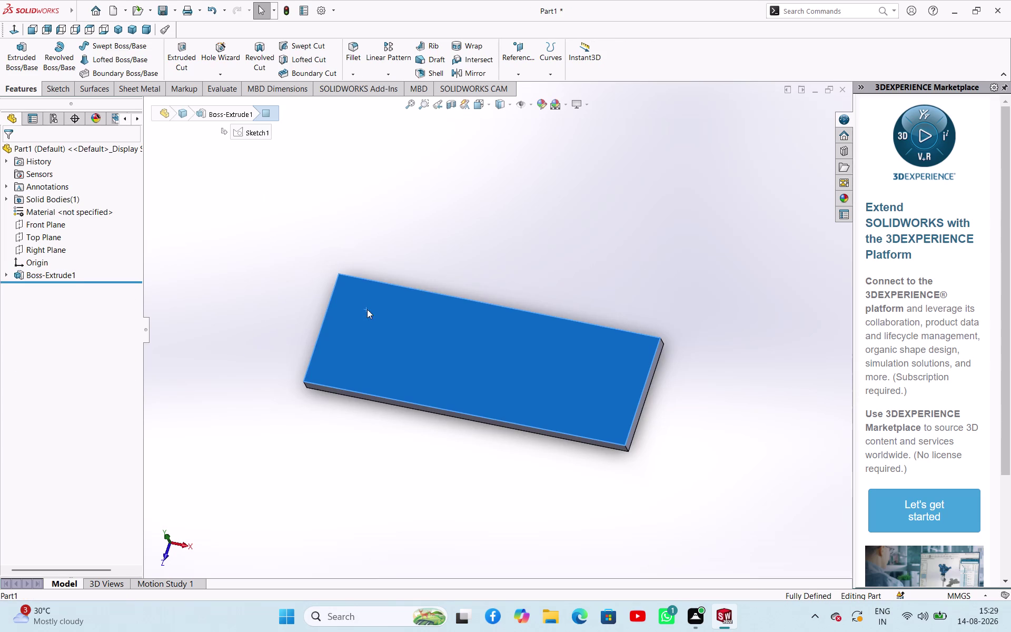
click(413, 275)
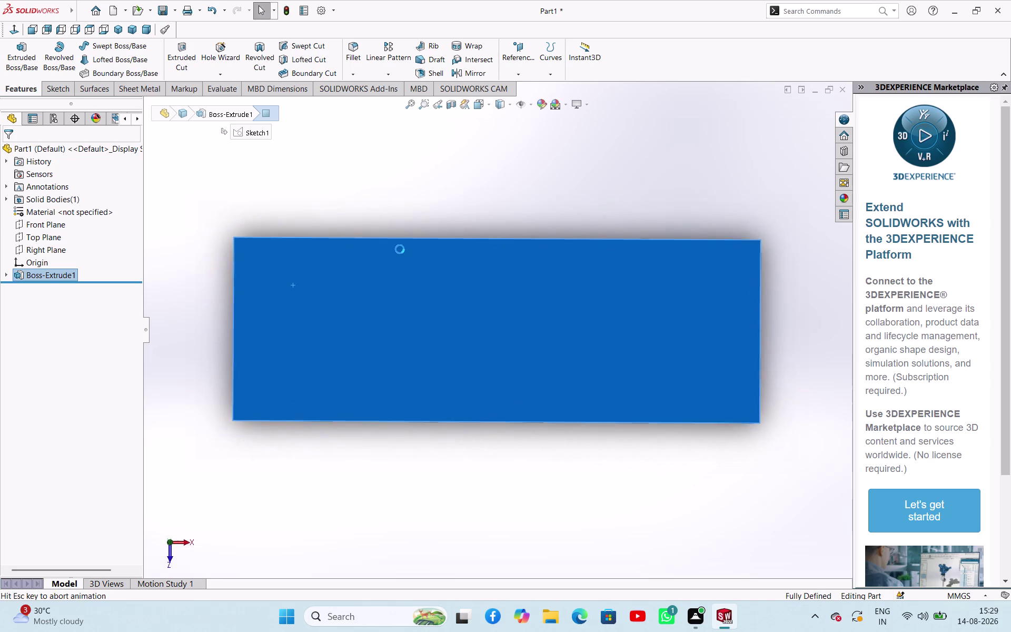
Open Sketch2 on the plate's top face and view it head-on.
click(453, 162)
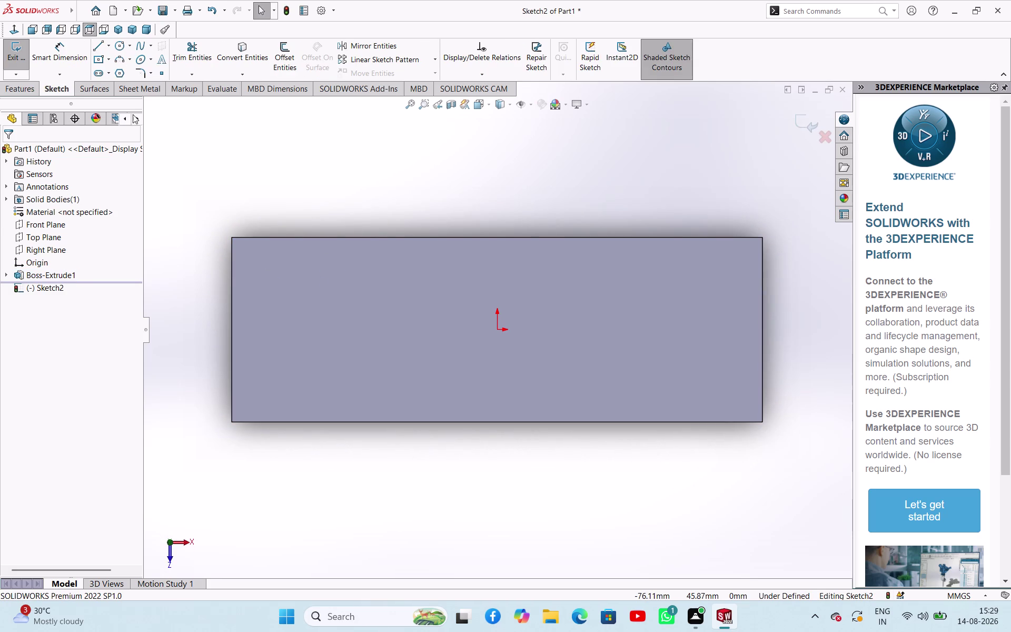
click(117, 50)
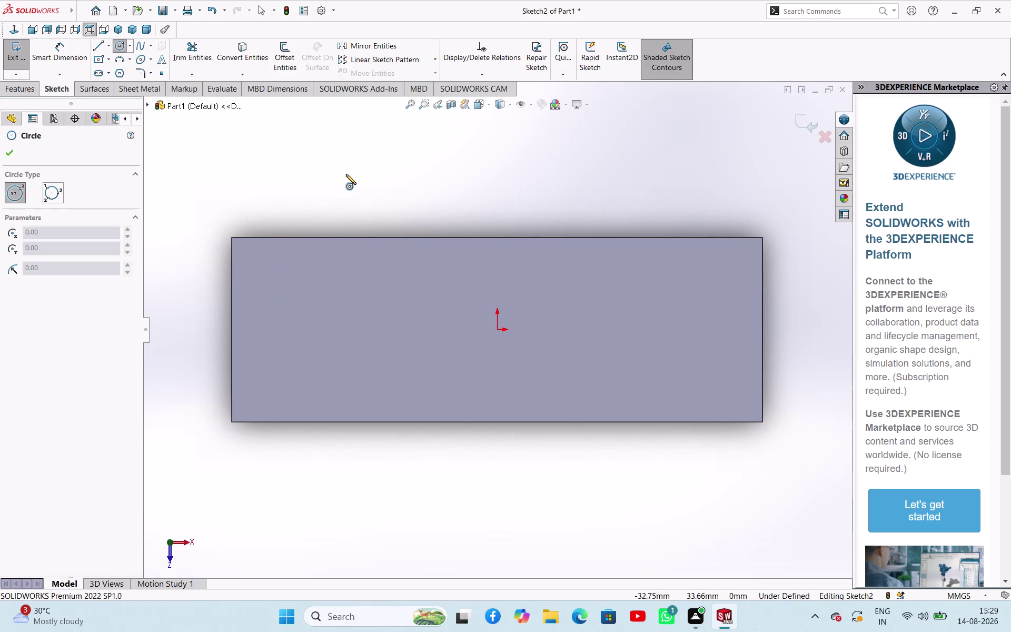
key(Escape)
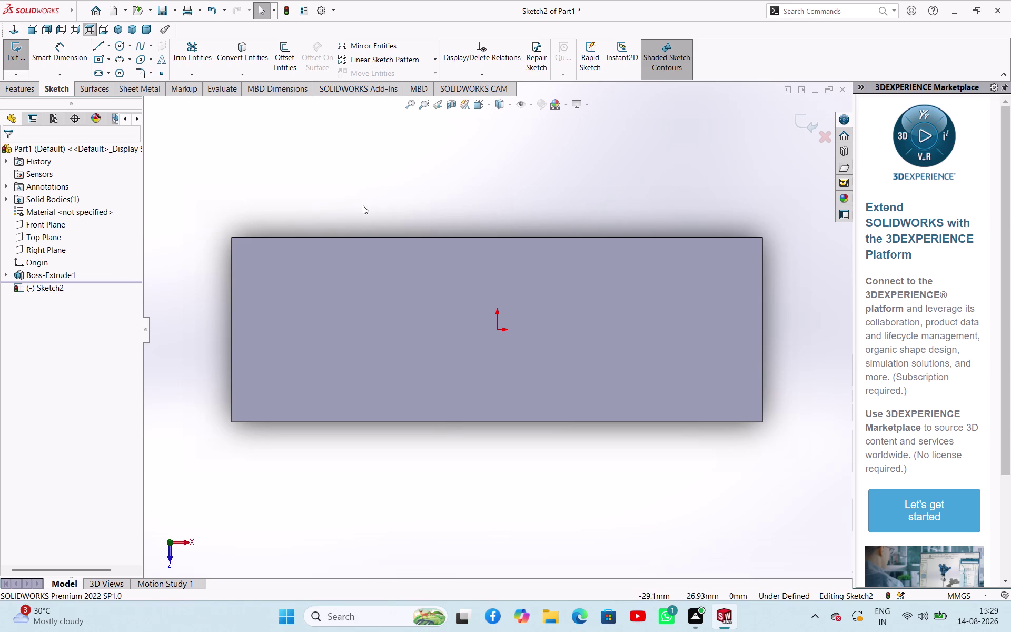
middle_drag(363, 205, 363, 137)
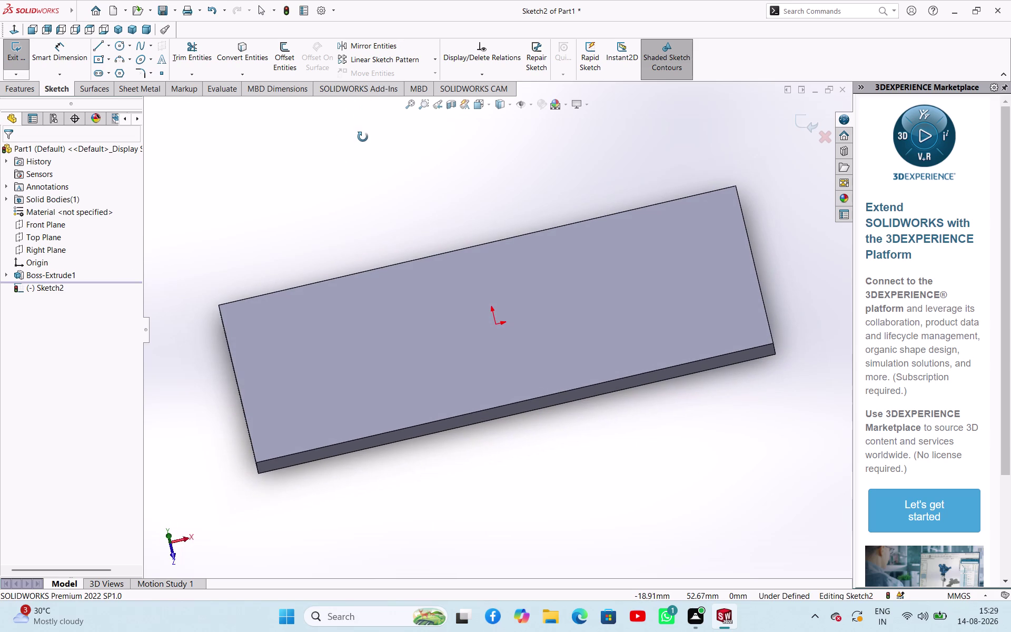
middle_drag(363, 137, 383, 151)
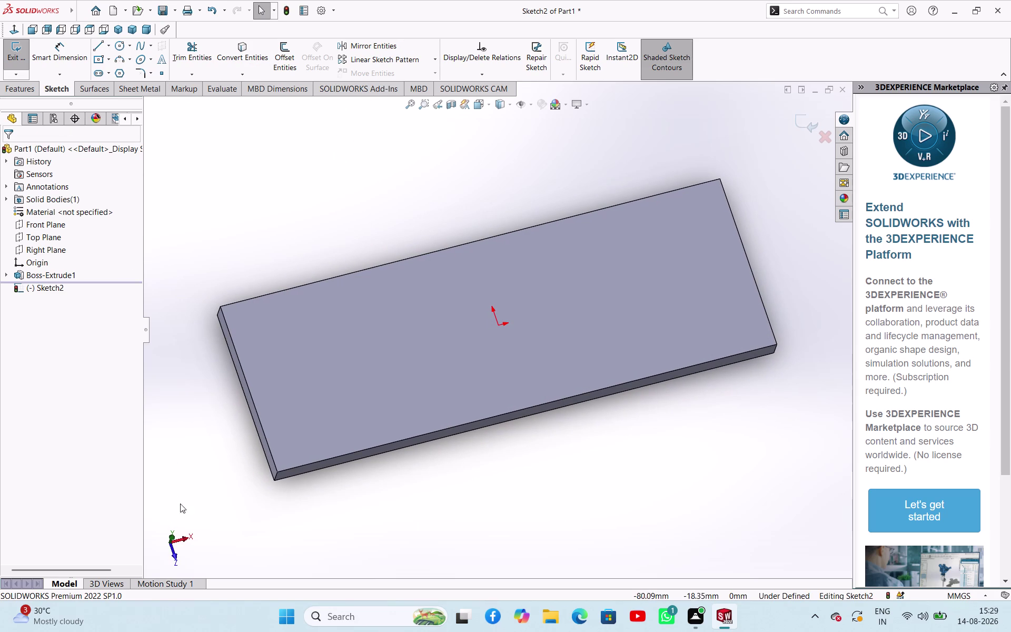
click(171, 535)
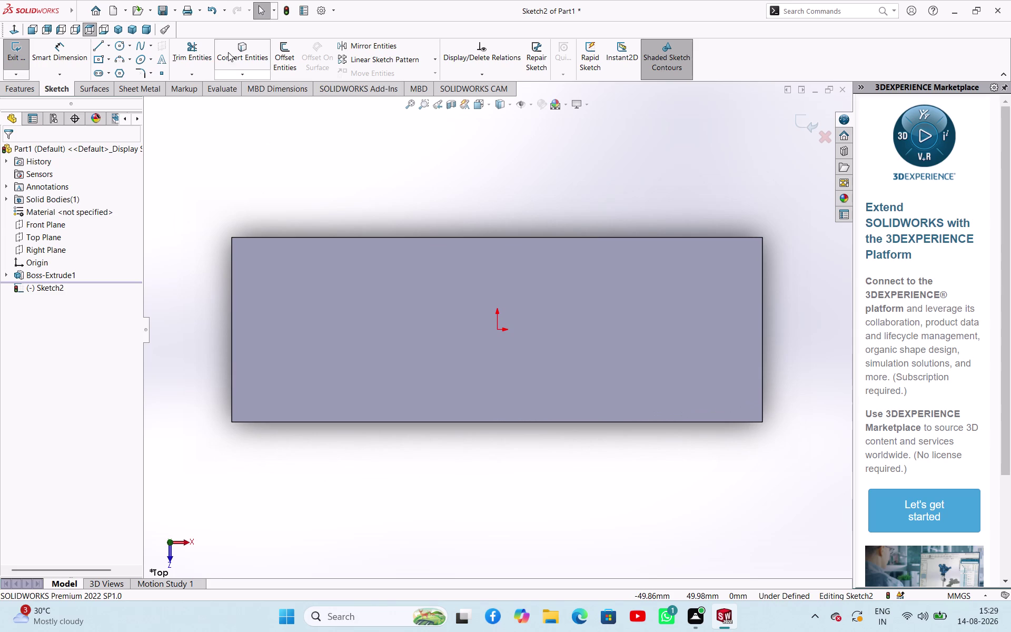
Cancel the Convert Entities command on the top-face sketch.
click(228, 52)
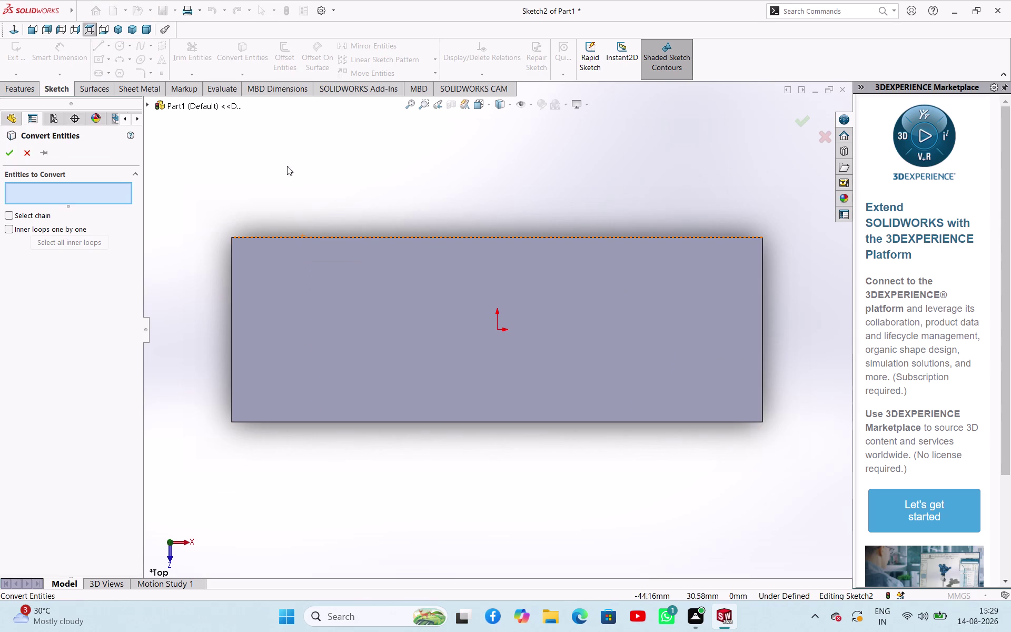
right_click(296, 179)
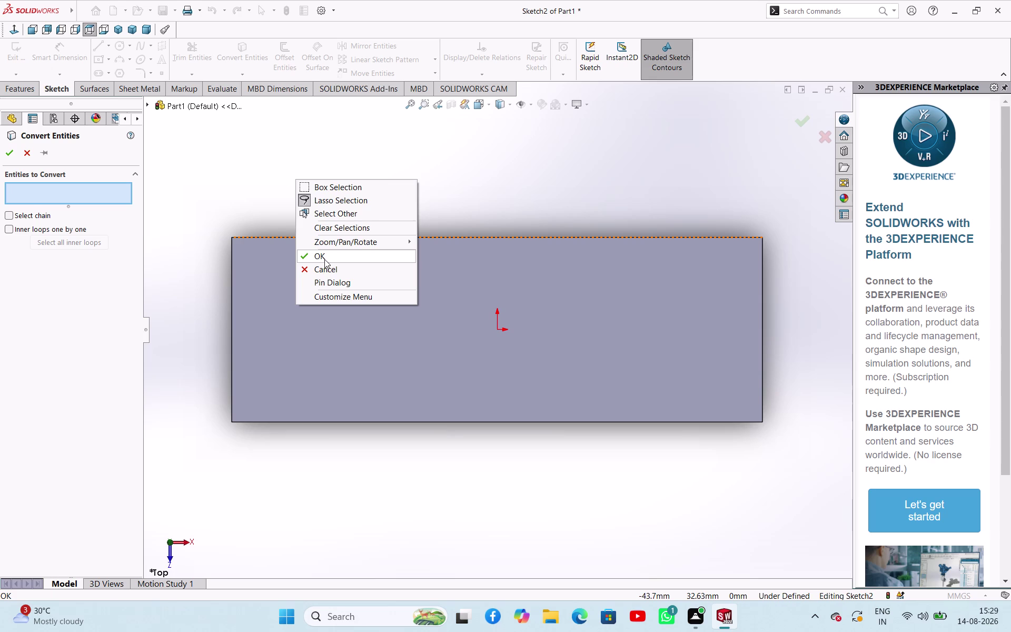
click(324, 260)
click(287, 188)
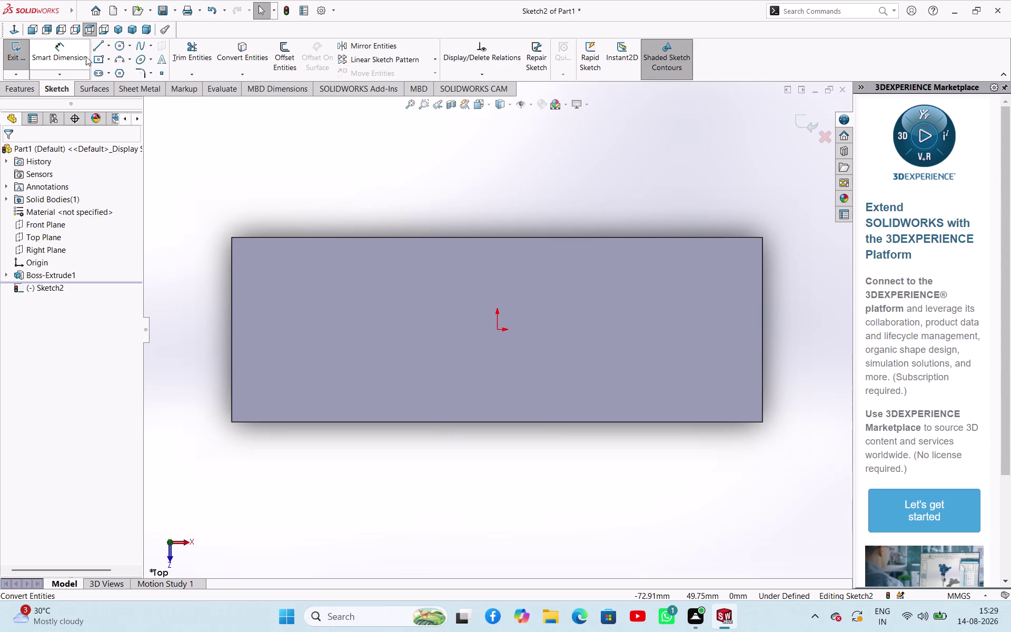
Draw four circles near the top-left, top-right, bottom-left and bottom-right corners.
click(113, 48)
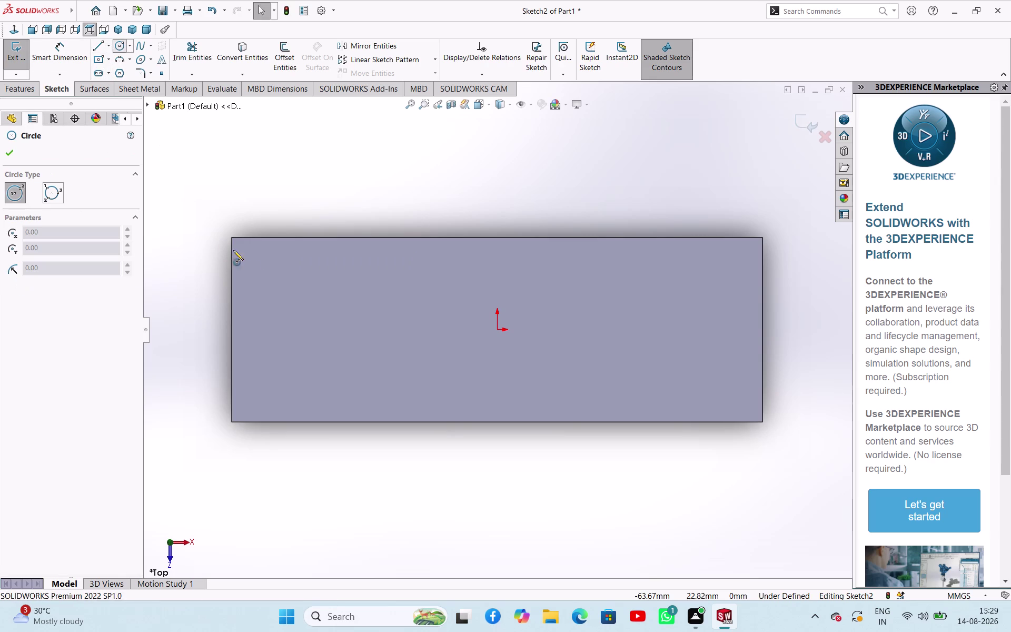
click(295, 278)
click(307, 289)
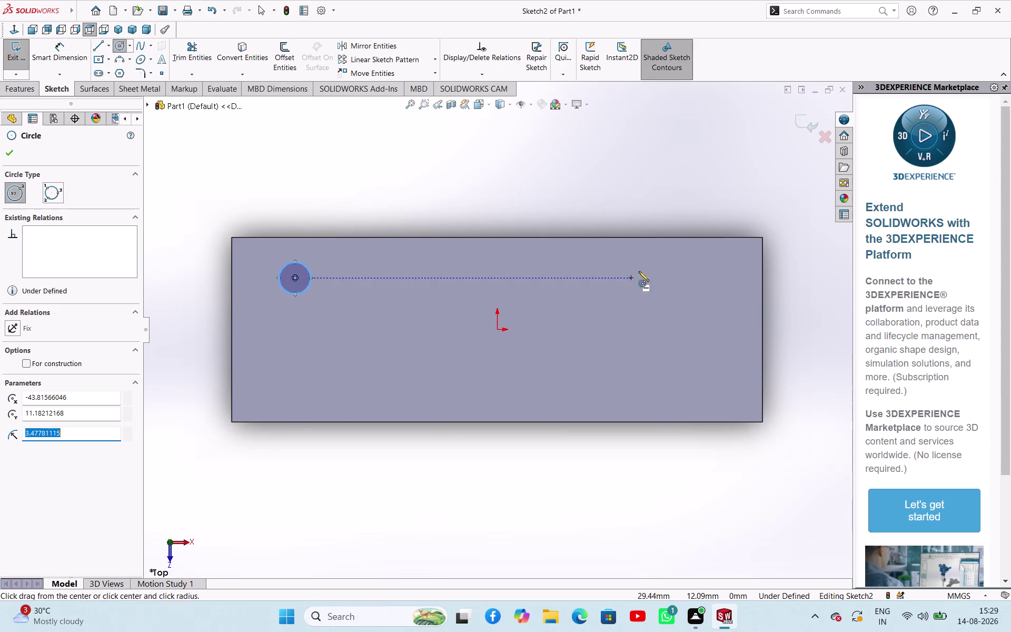
click(669, 280)
click(674, 289)
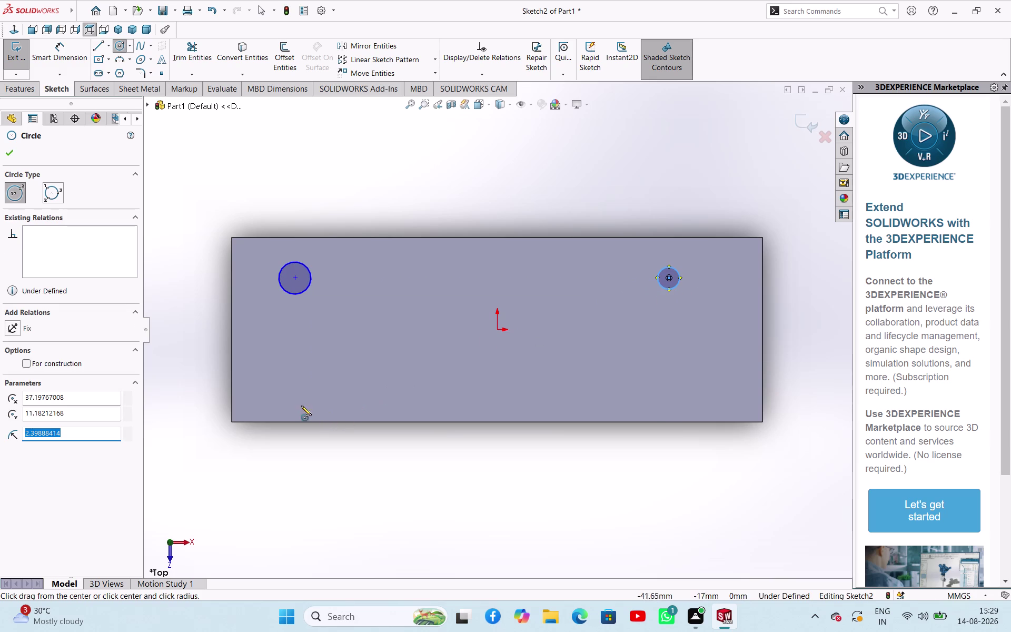
click(292, 390)
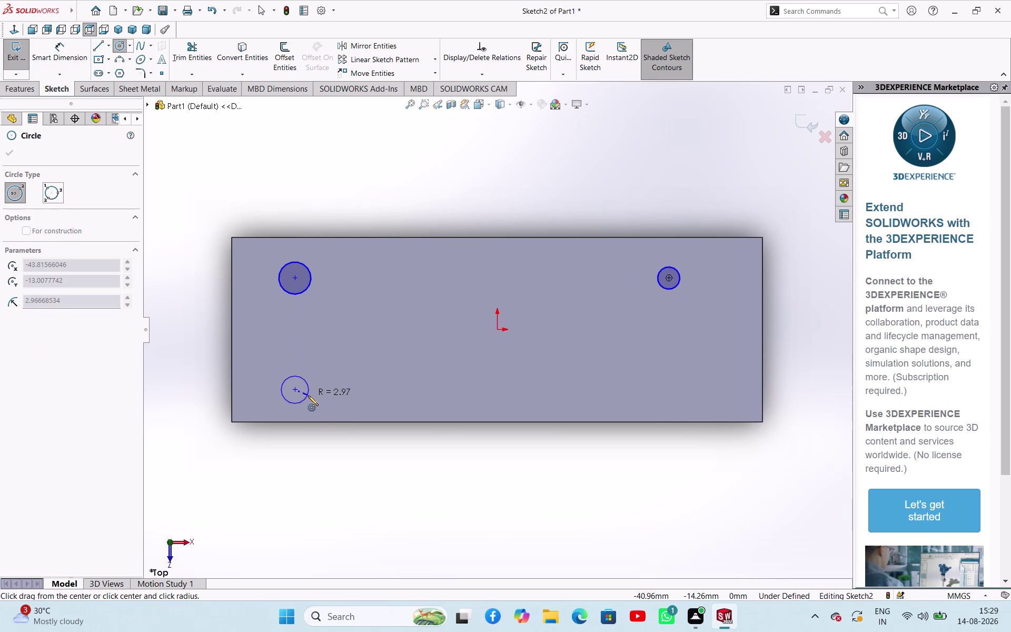
click(309, 396)
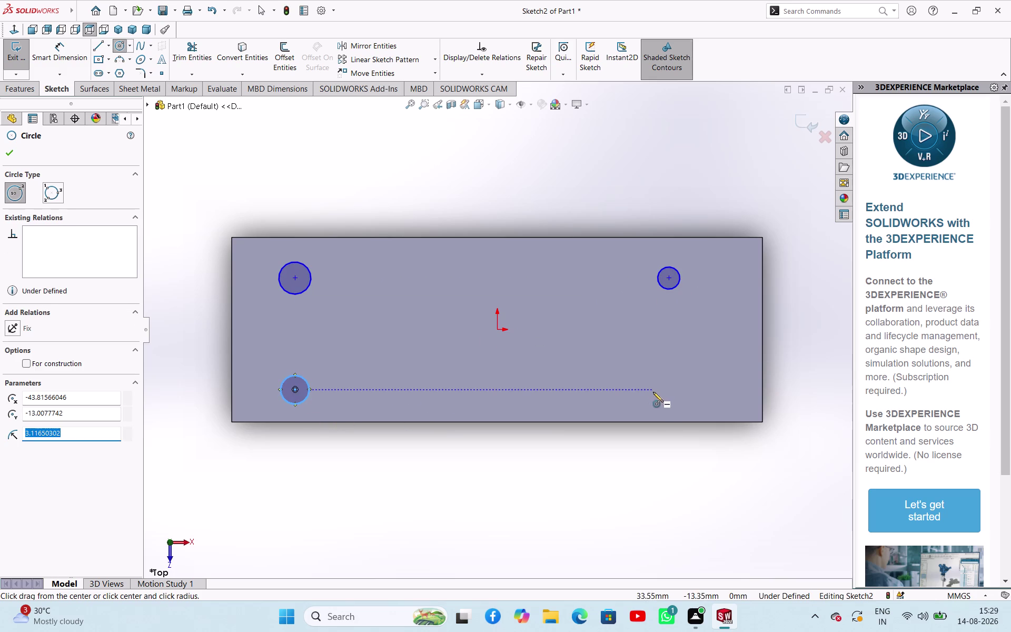
click(670, 393)
click(676, 400)
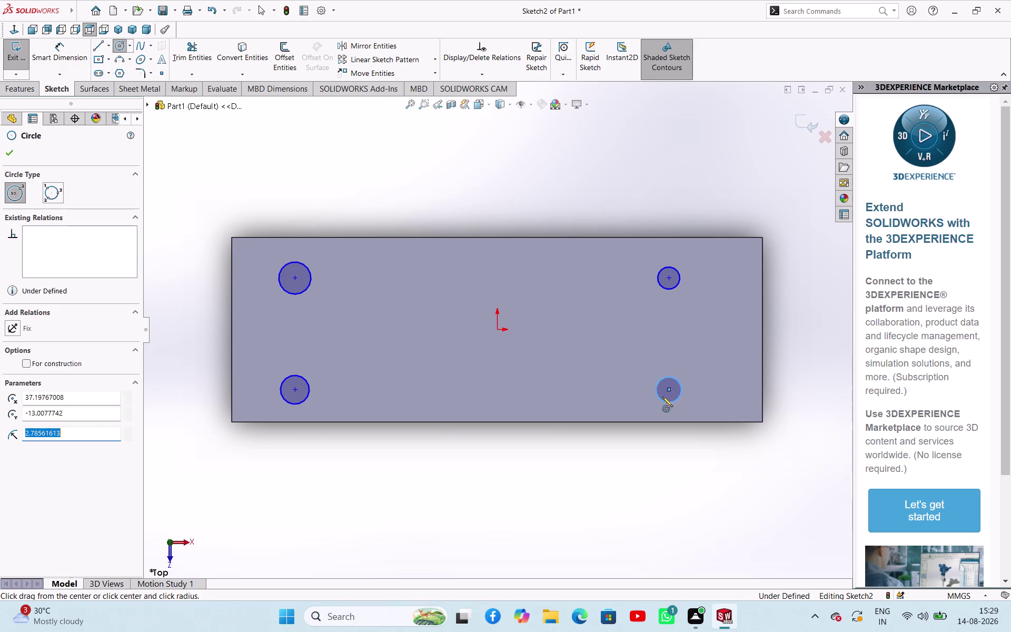
right_click(483, 208)
click(500, 219)
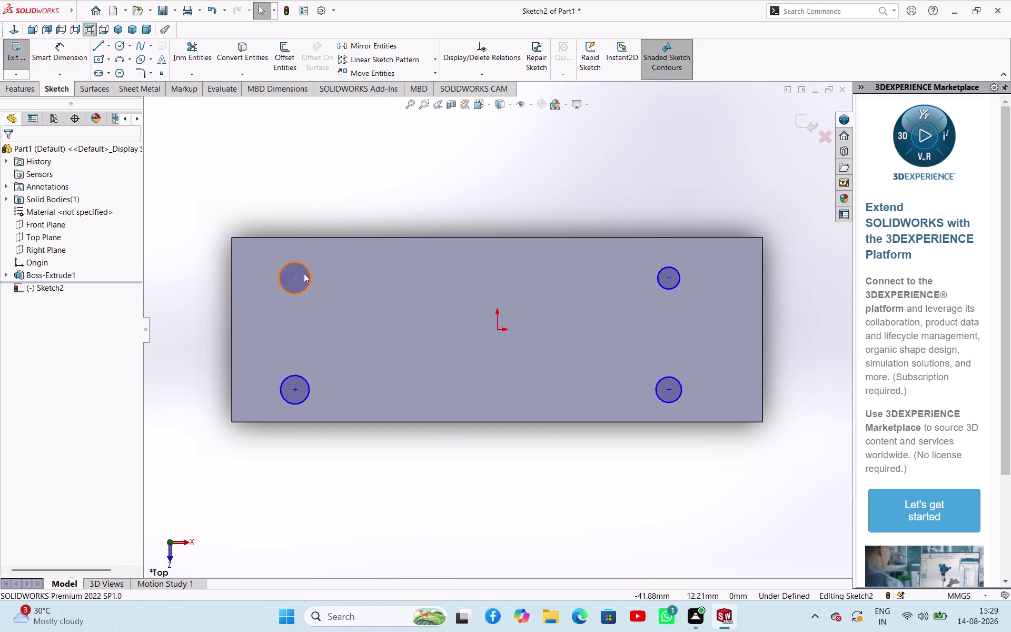
Select all four corner circles and apply an Equal relation between them.
key(Escape)
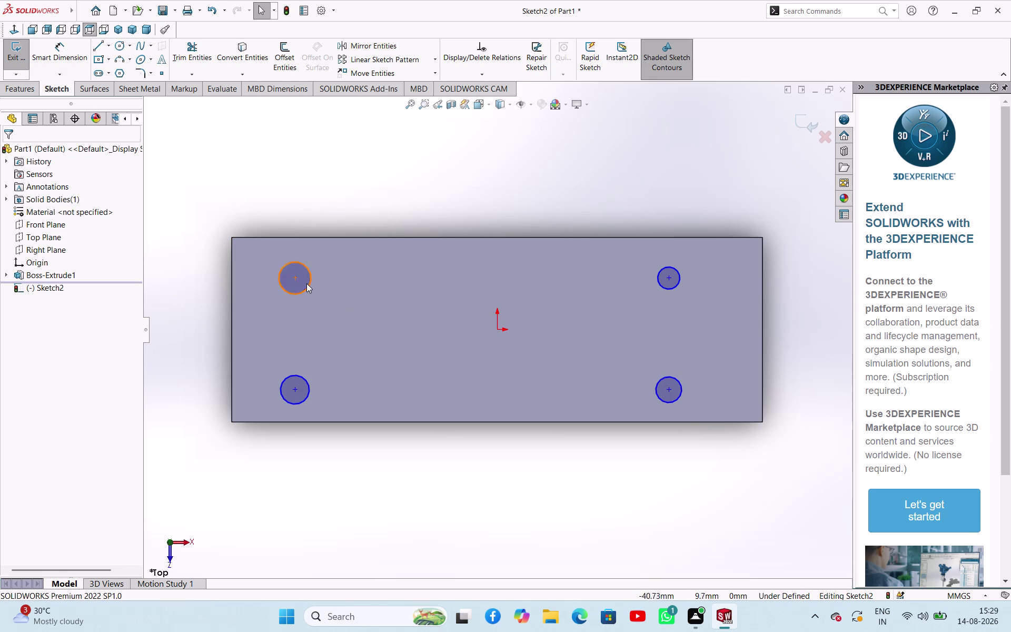
click(307, 284)
click(659, 286)
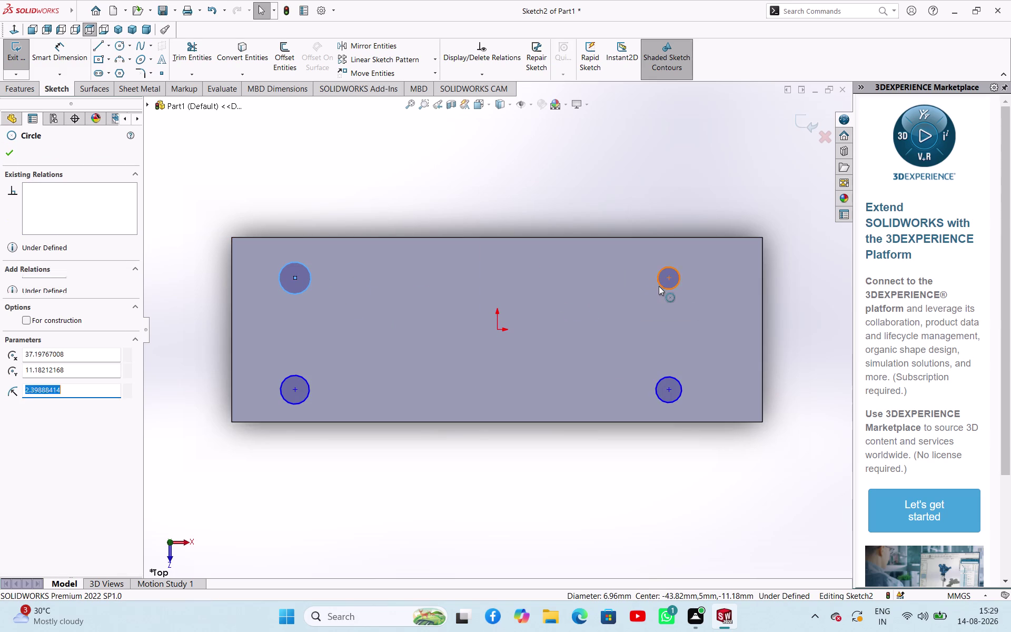
click(659, 382)
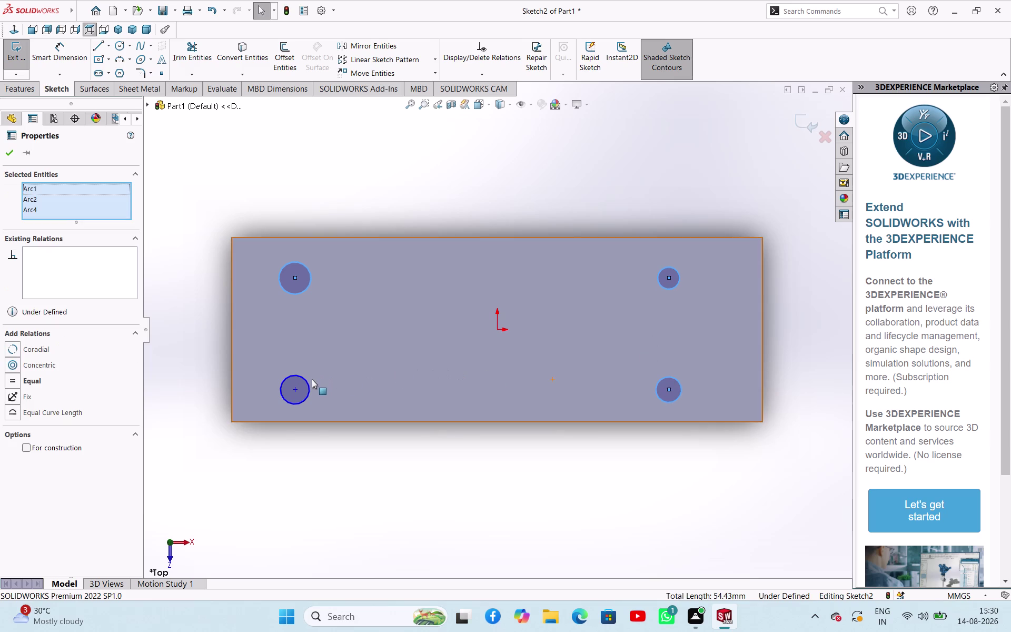
click(310, 386)
click(50, 394)
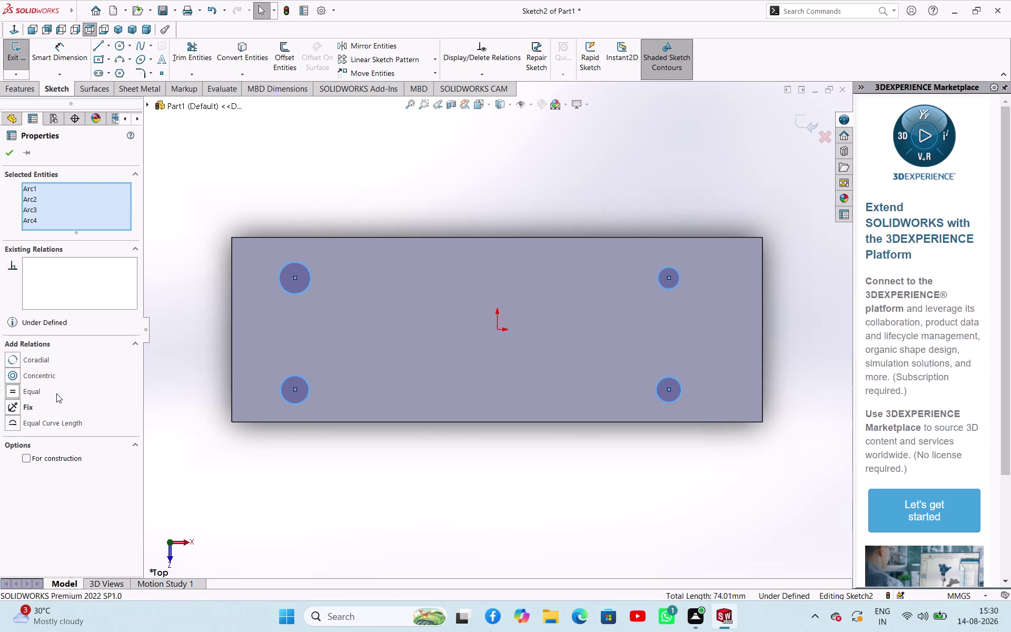
click(409, 165)
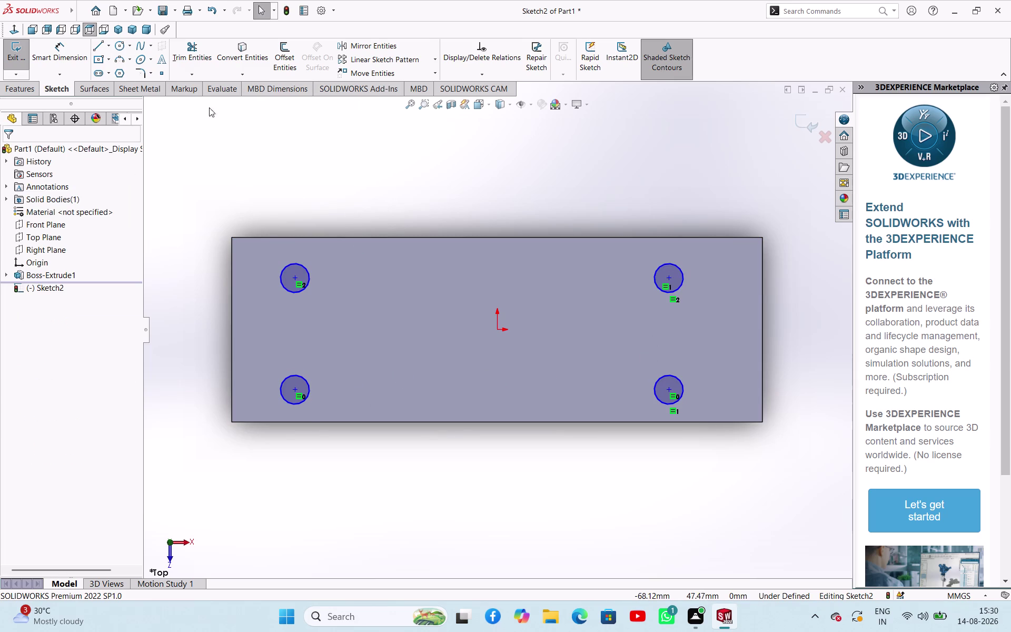
Dimension the top-left circle with a 10 mm diameter.
right_drag(335, 154, 378, 96)
click(290, 262)
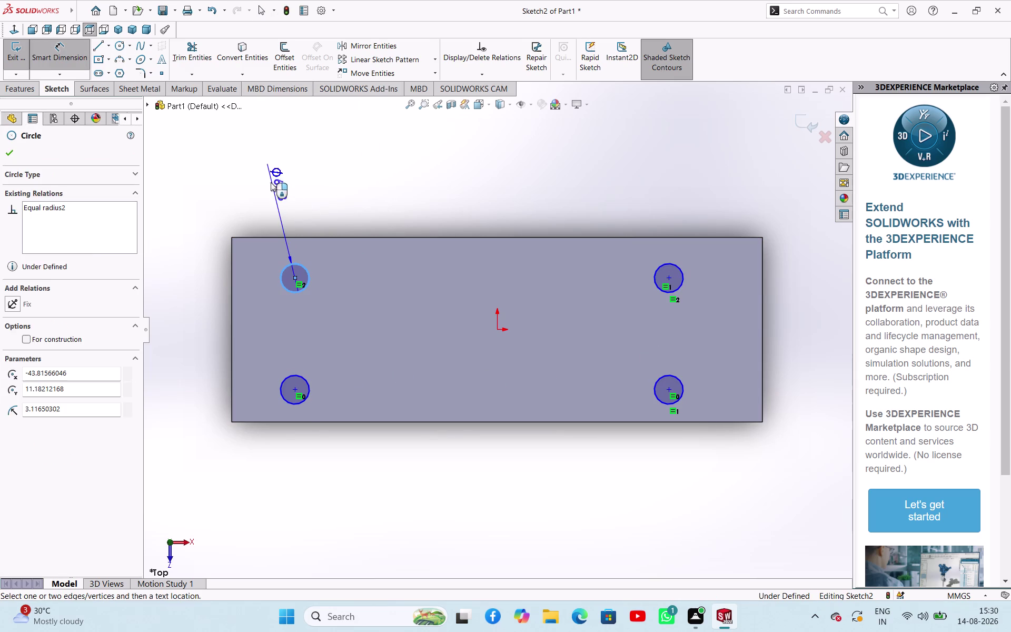
click(268, 180)
text(10)
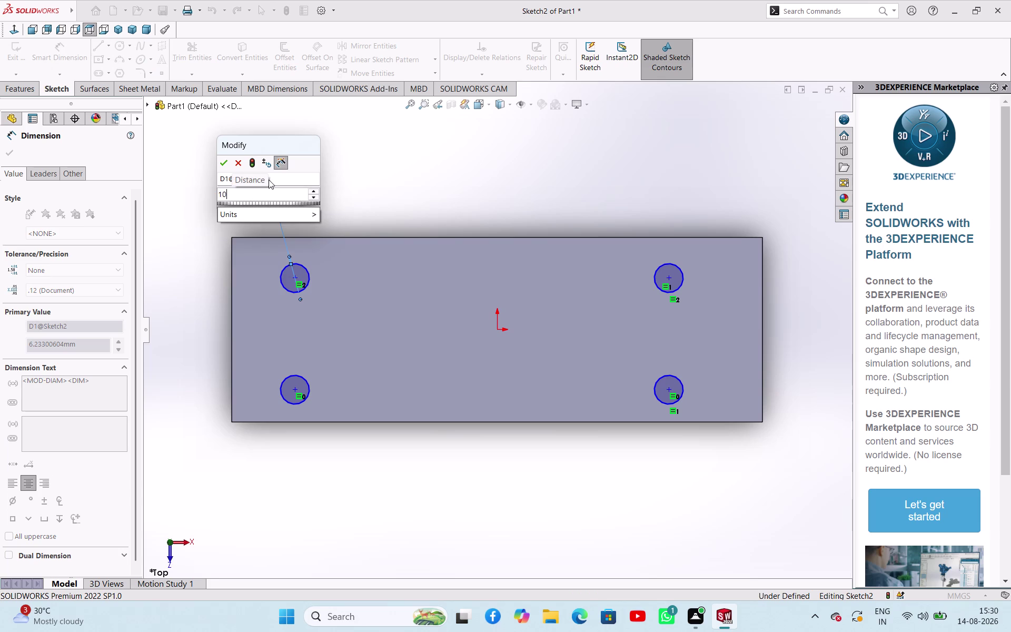
key(Return)
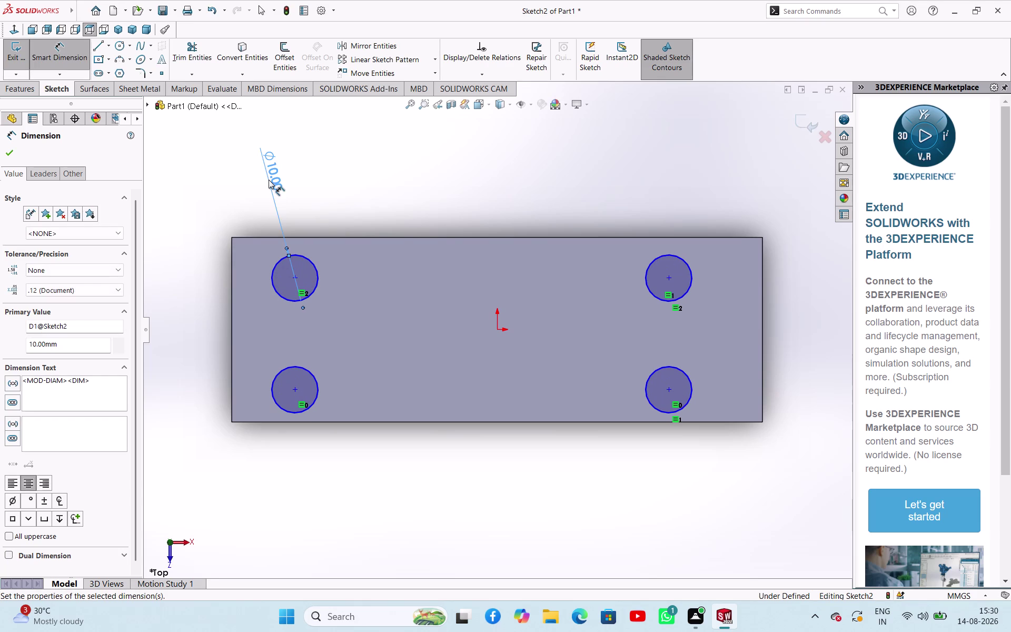
Set the top-left circle 10 mm from the top edge and bottom-left 10 mm from the bottom.
click(294, 278)
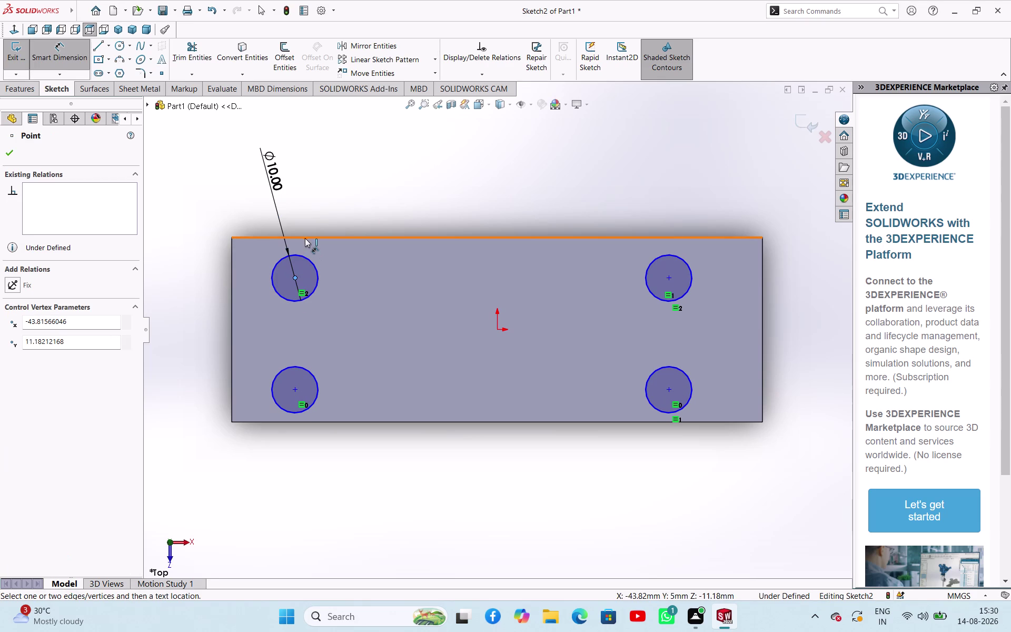
click(305, 238)
click(324, 193)
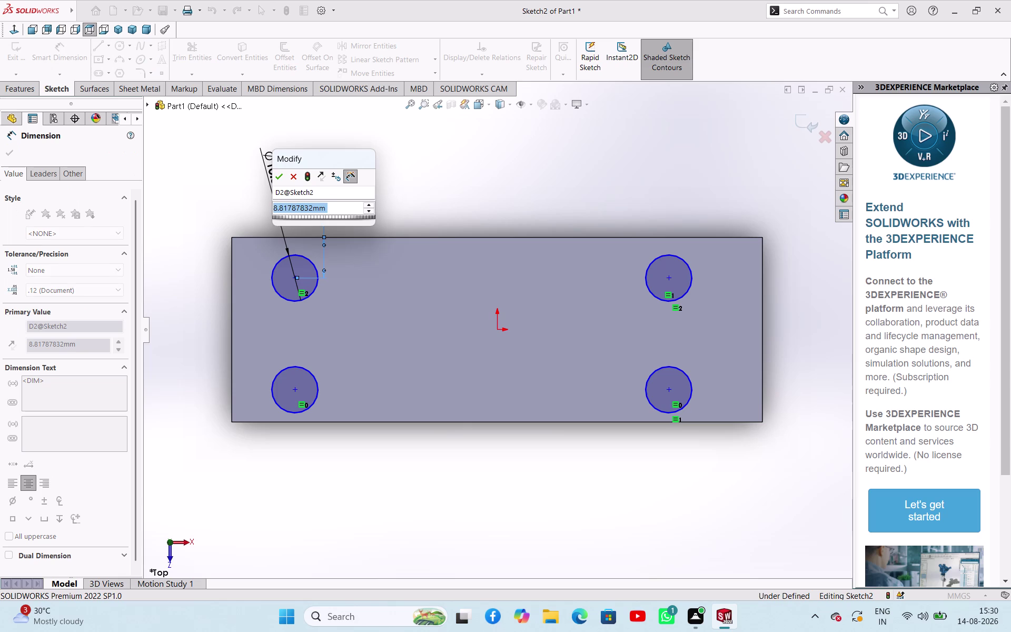
text(10)
key(Return)
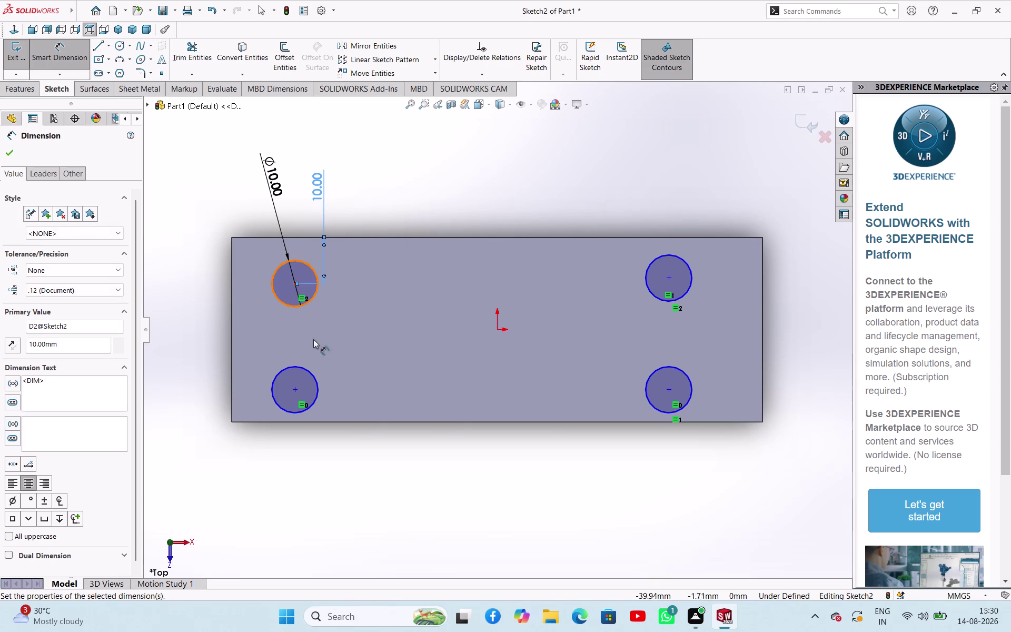
click(293, 391)
click(285, 423)
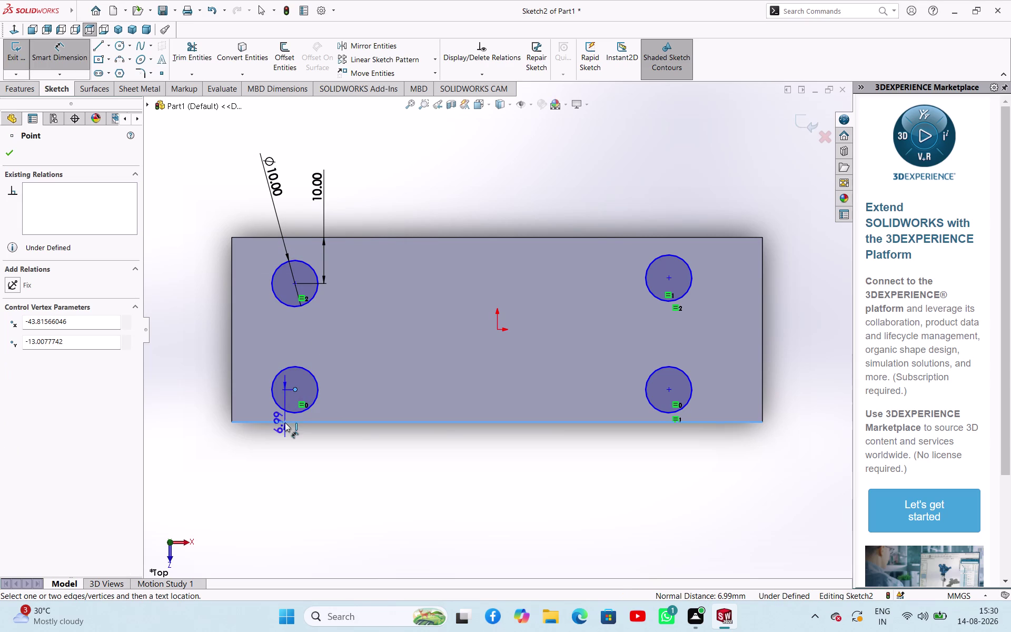
click(274, 455)
text(10)
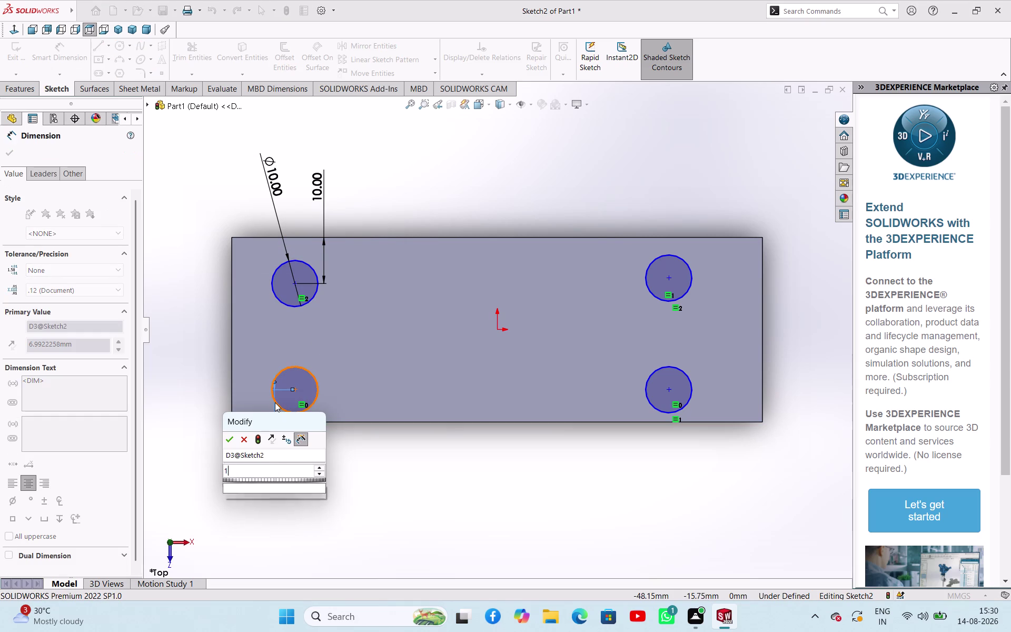
key(Return)
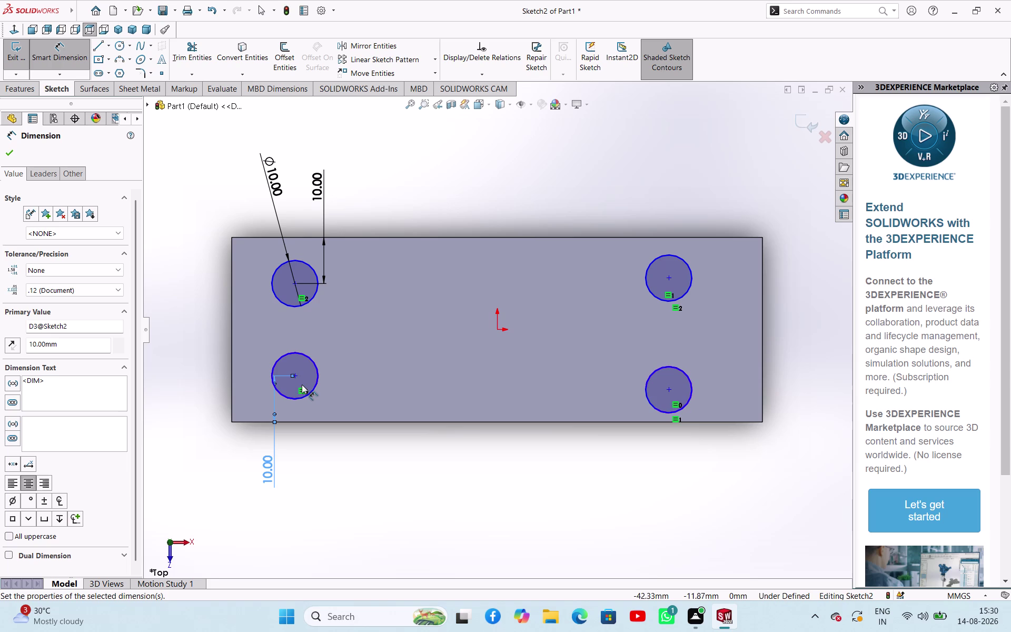
Dimension the left circles' centres 20 mm apart vertically.
click(296, 377)
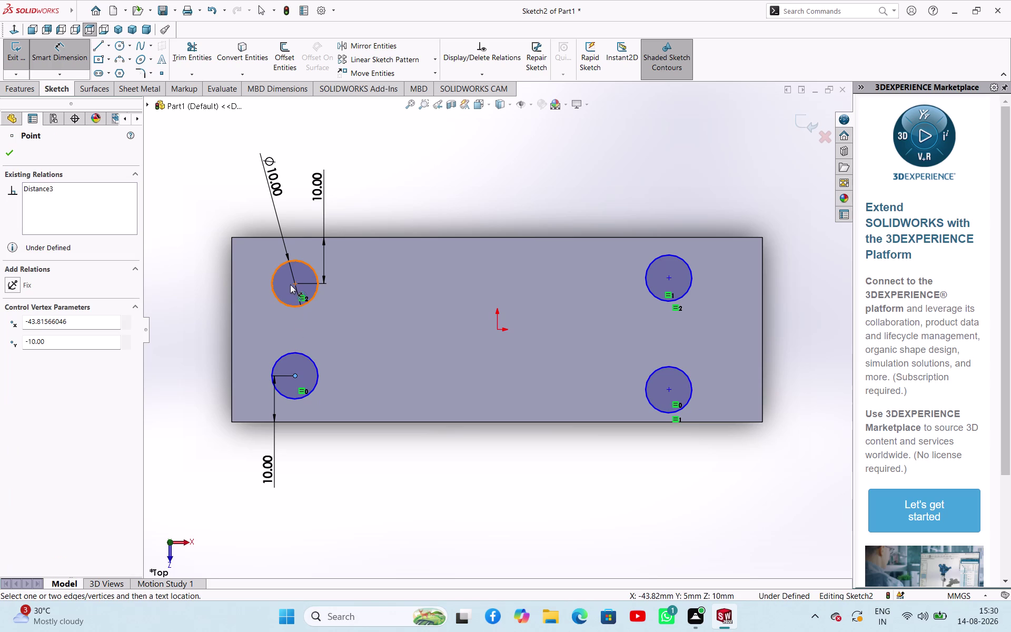
click(292, 283)
click(193, 331)
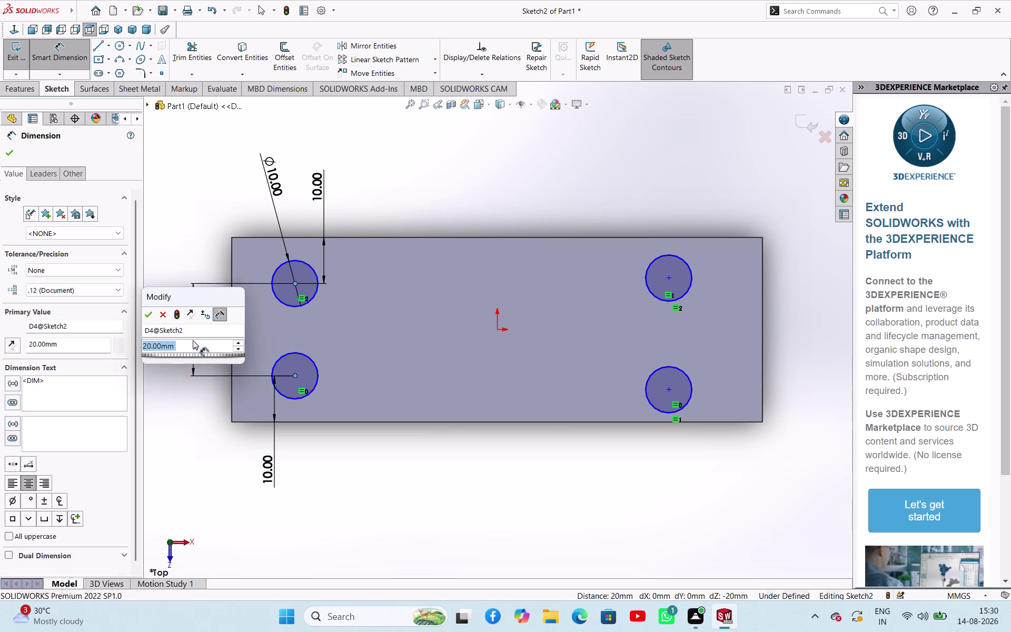
click(148, 315)
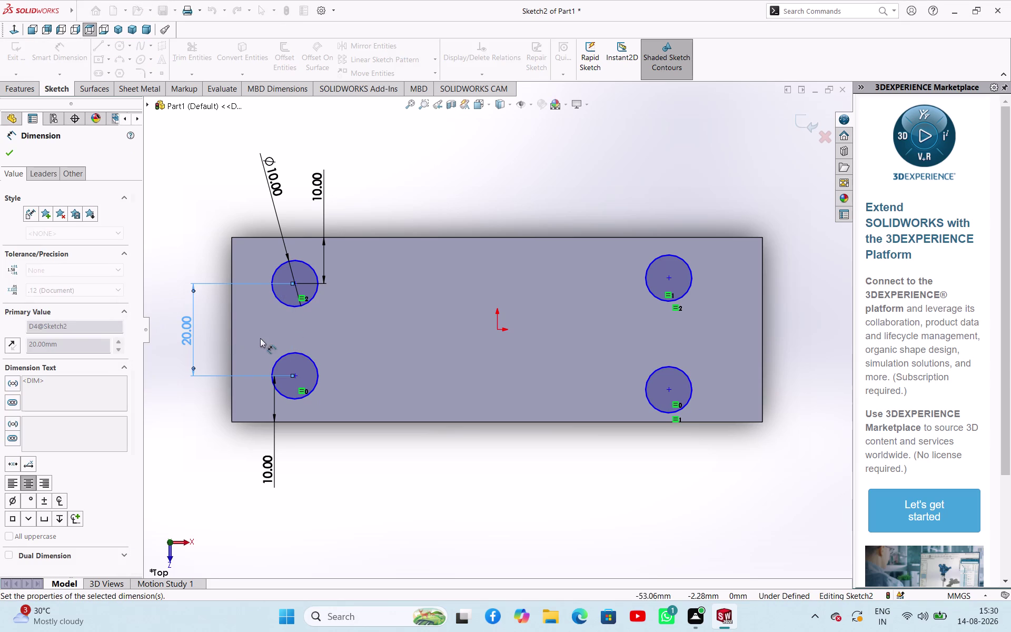
click(292, 284)
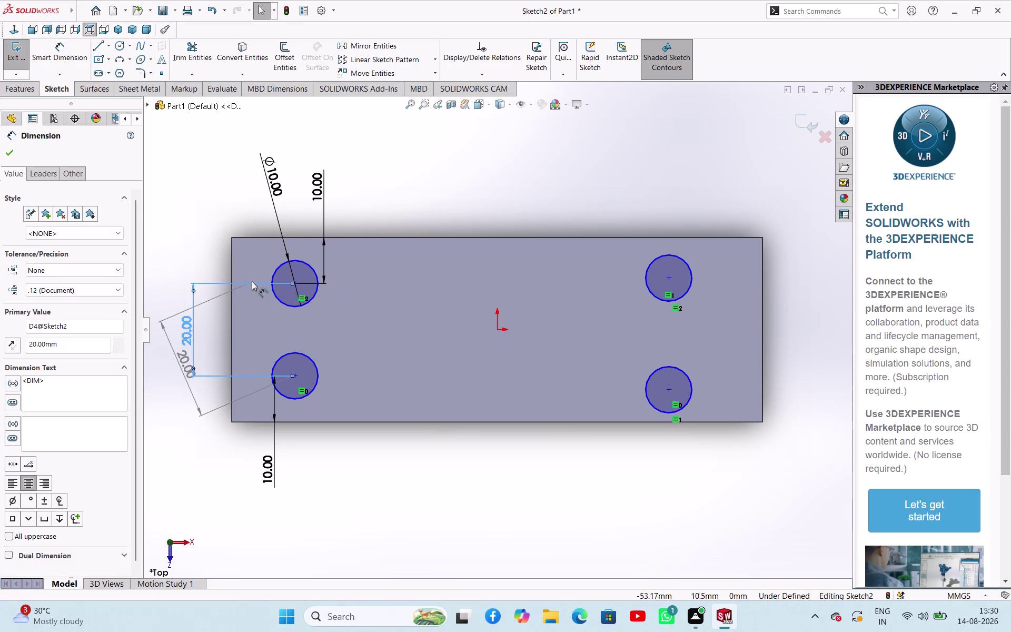
key(Escape)
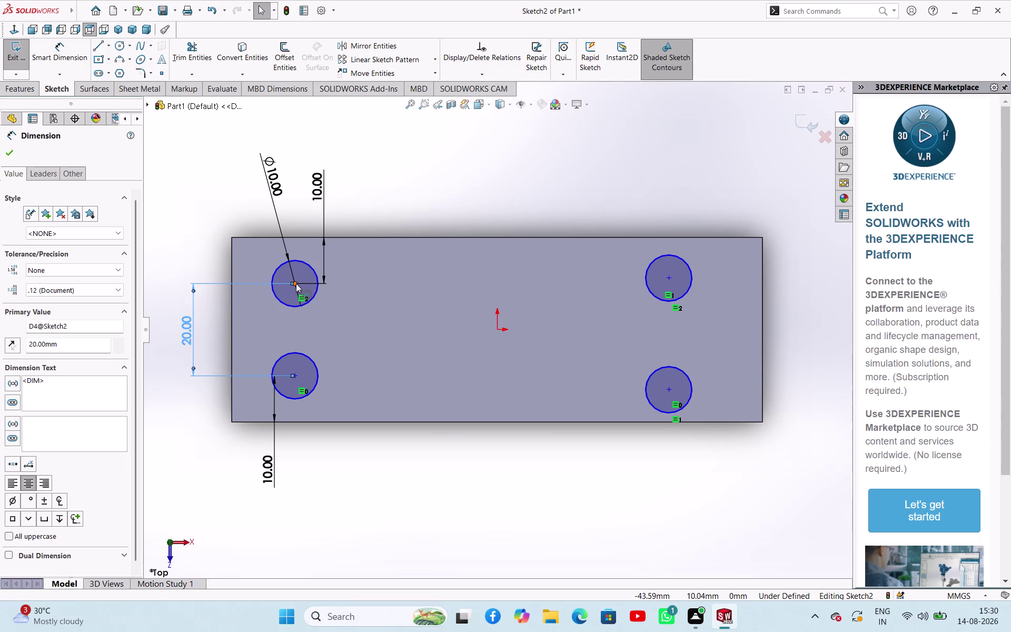
click(296, 283)
click(232, 253)
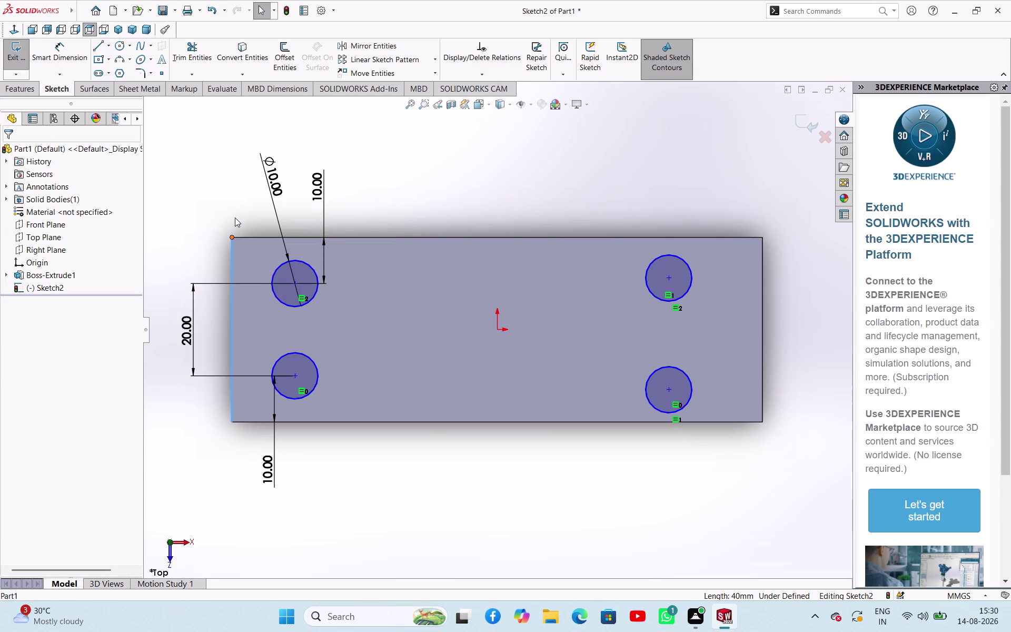
Dimension the top-left circle centre 25 mm from the plate's left edge.
click(296, 283)
key(Escape)
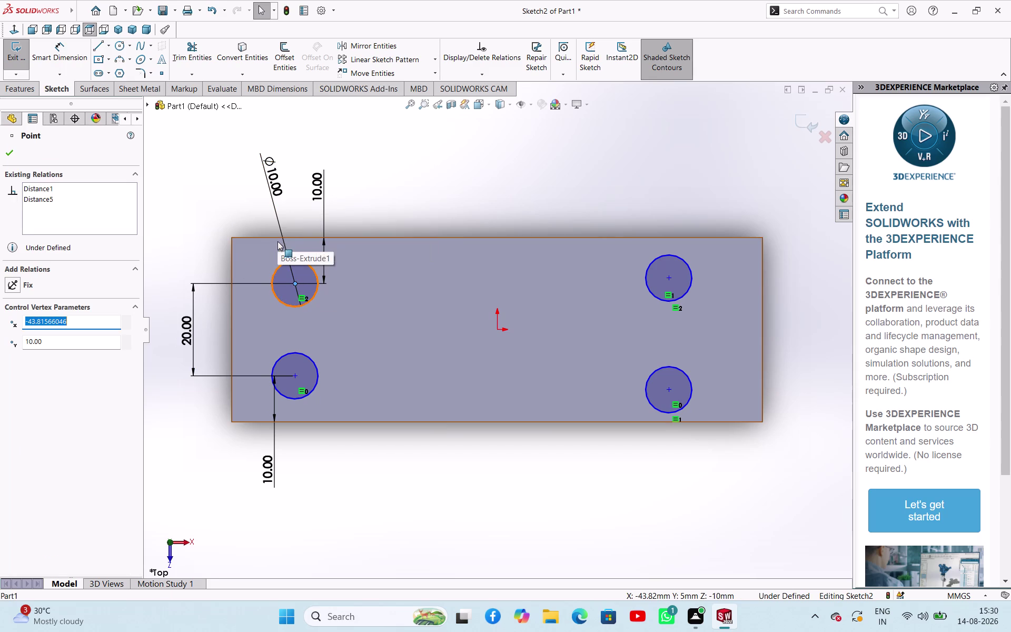
key(Escape)
key(Escape)
key(Escape)
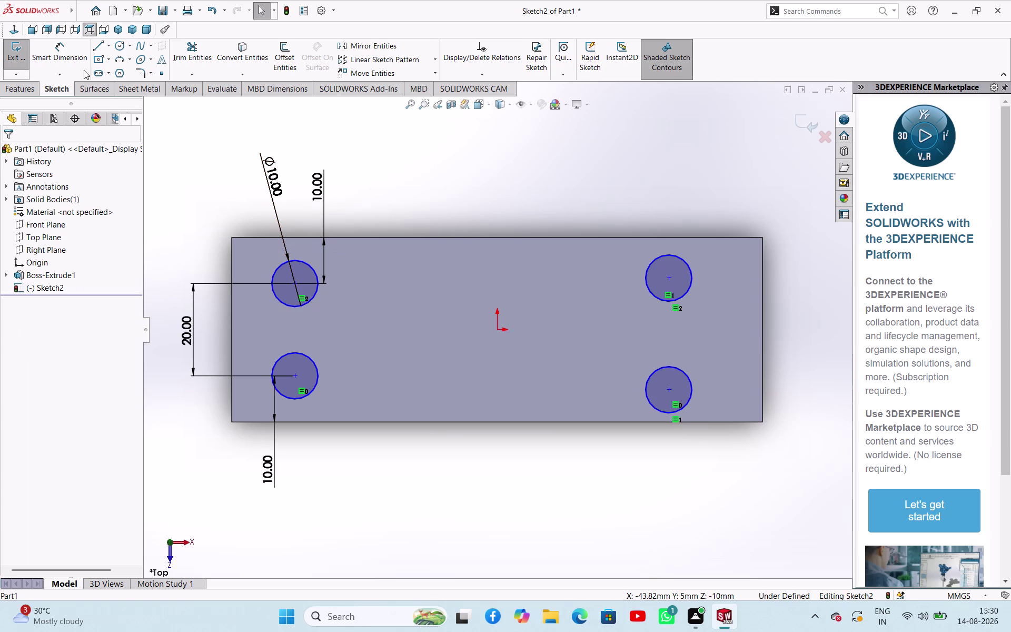
click(76, 63)
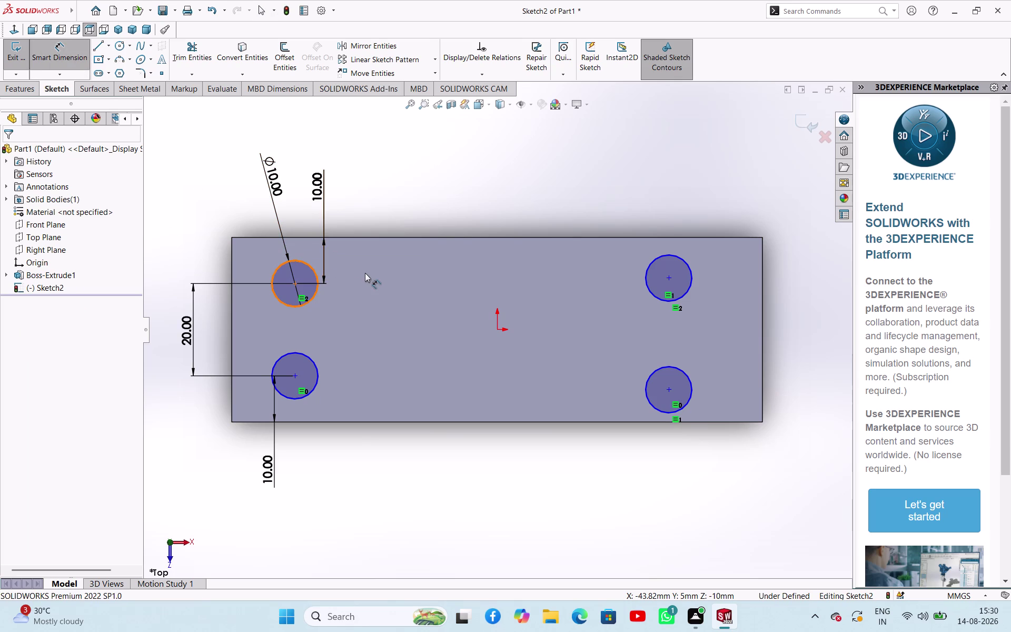
click(297, 282)
click(233, 253)
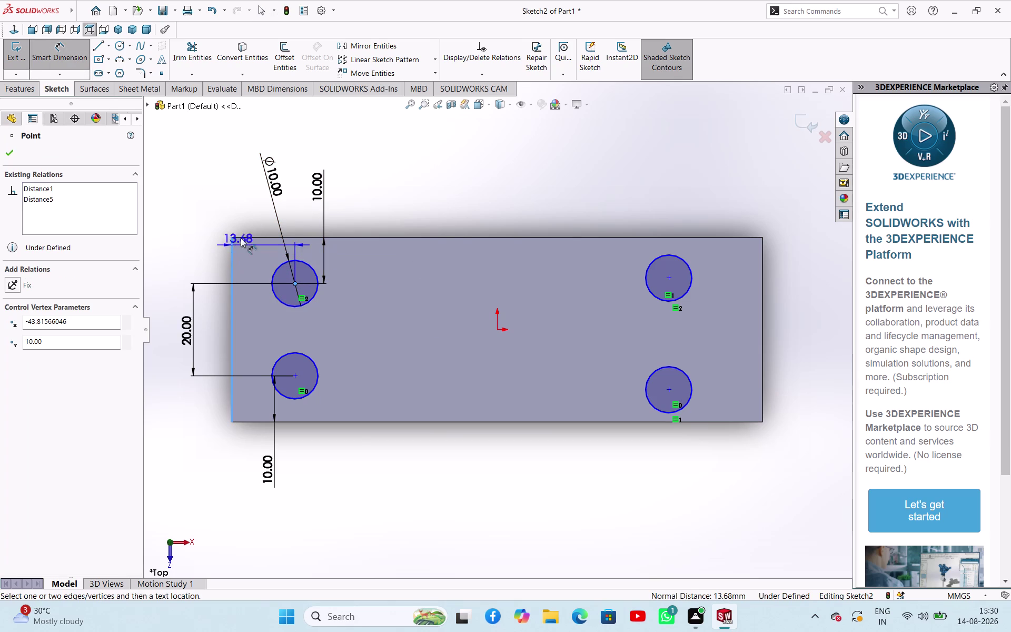
click(243, 200)
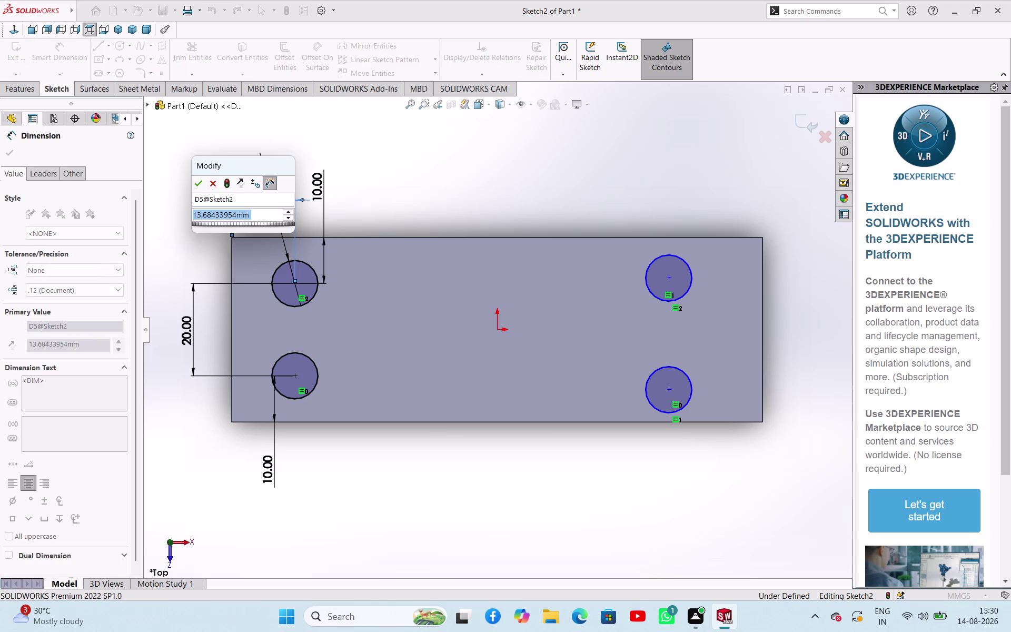
text(25)
key(Return)
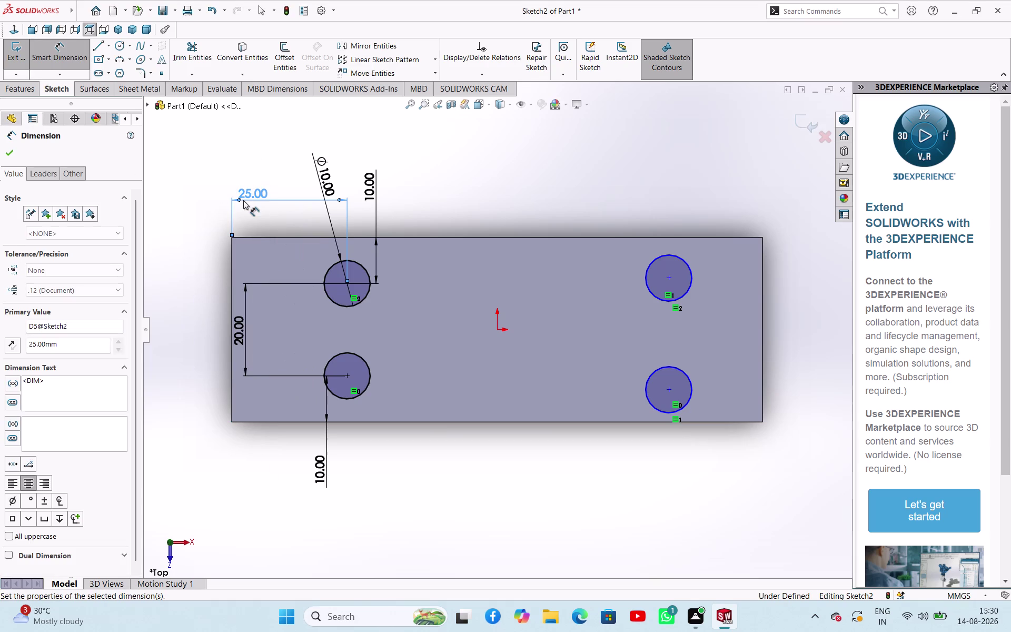
Dimension the top-right circle centre 25 mm from the plate's right edge.
click(667, 281)
click(763, 288)
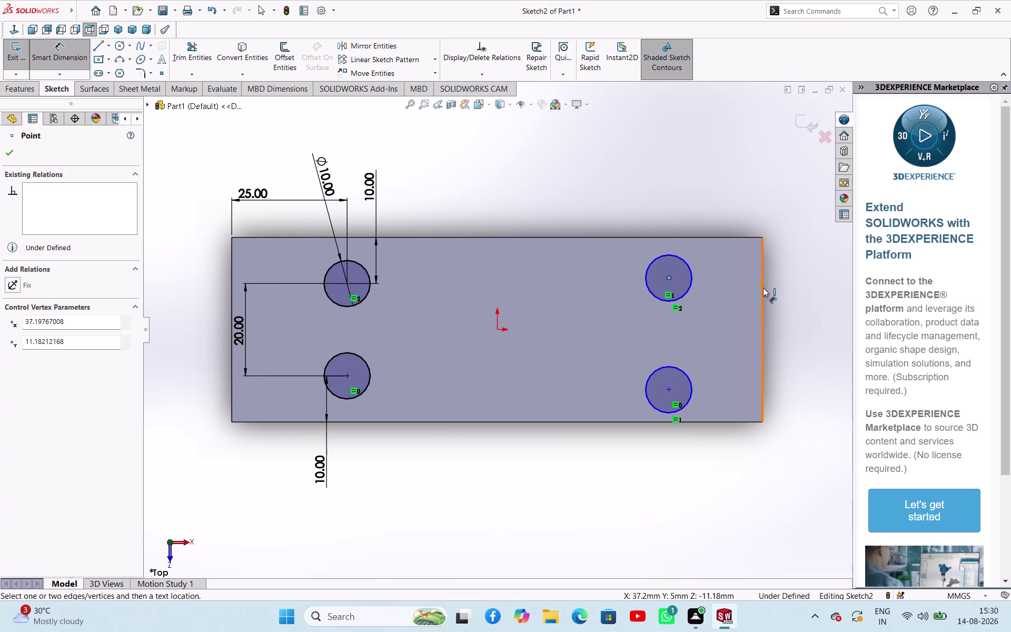
click(703, 201)
text(2)
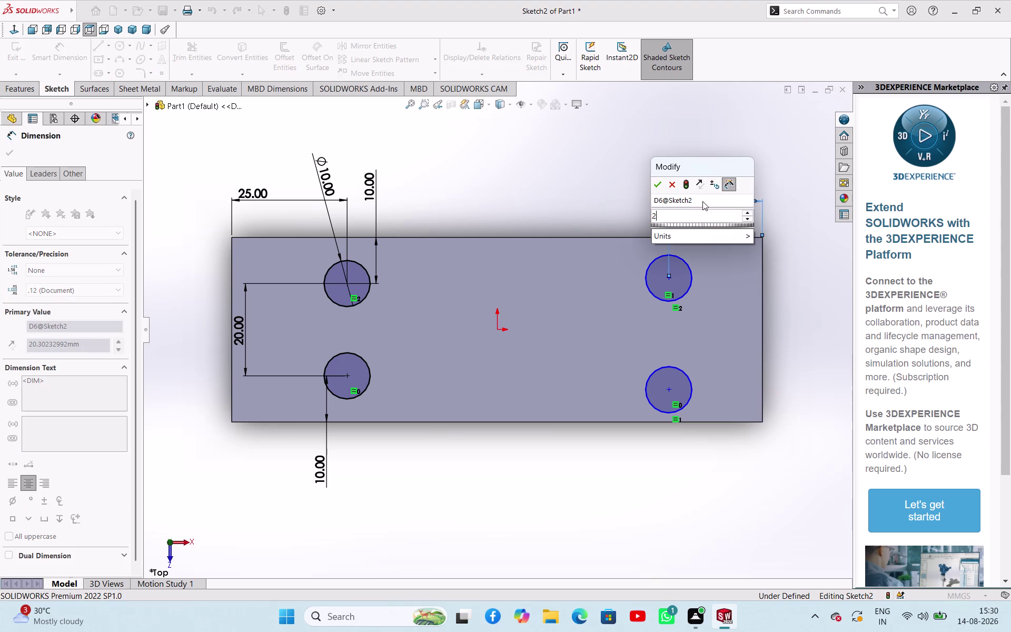
text(5)
key(Return)
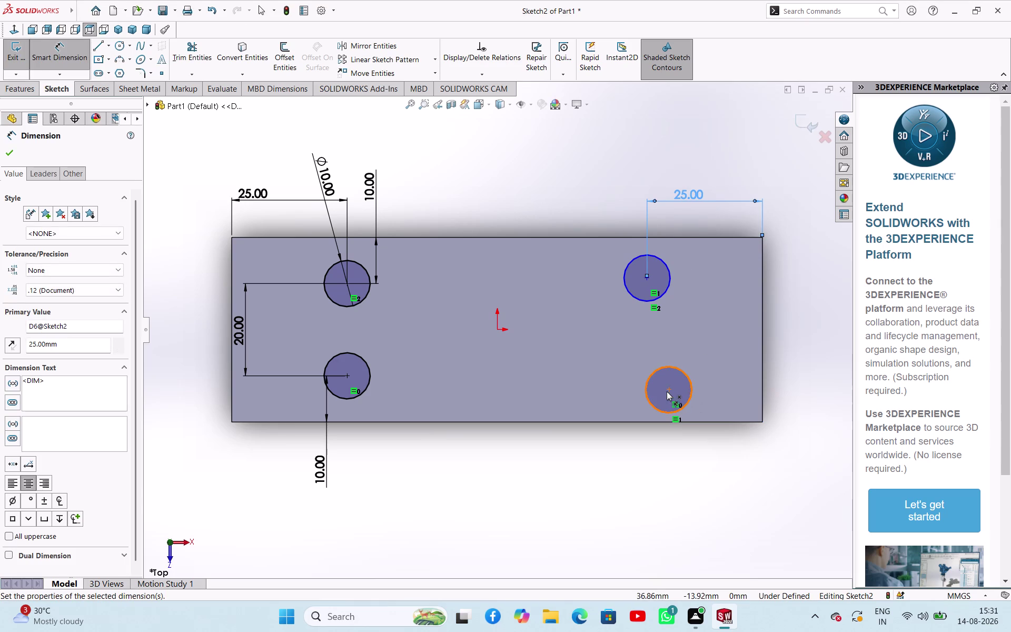
key(Escape)
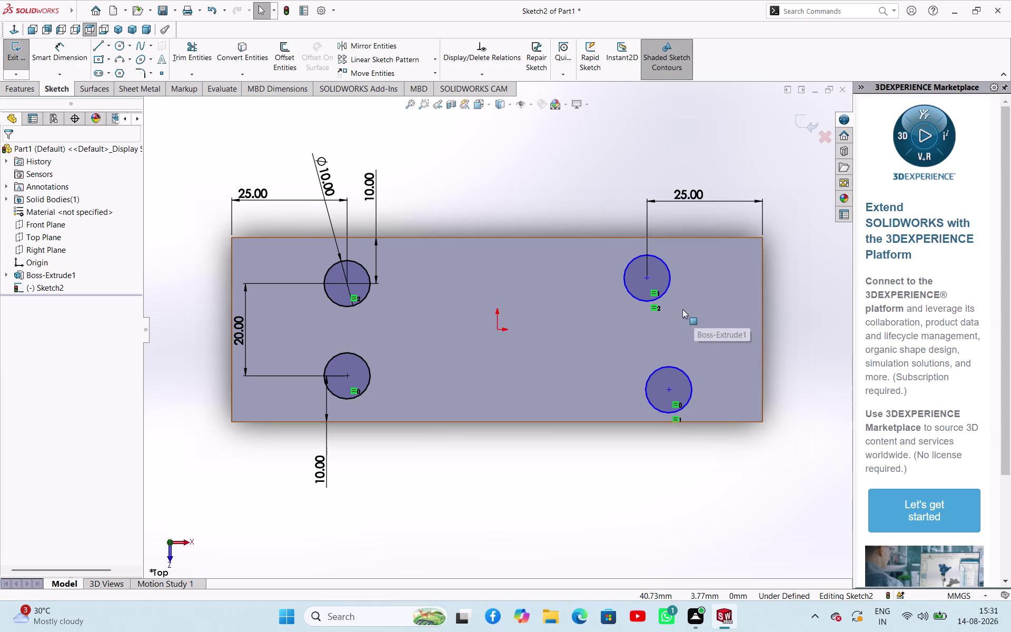
key(Escape)
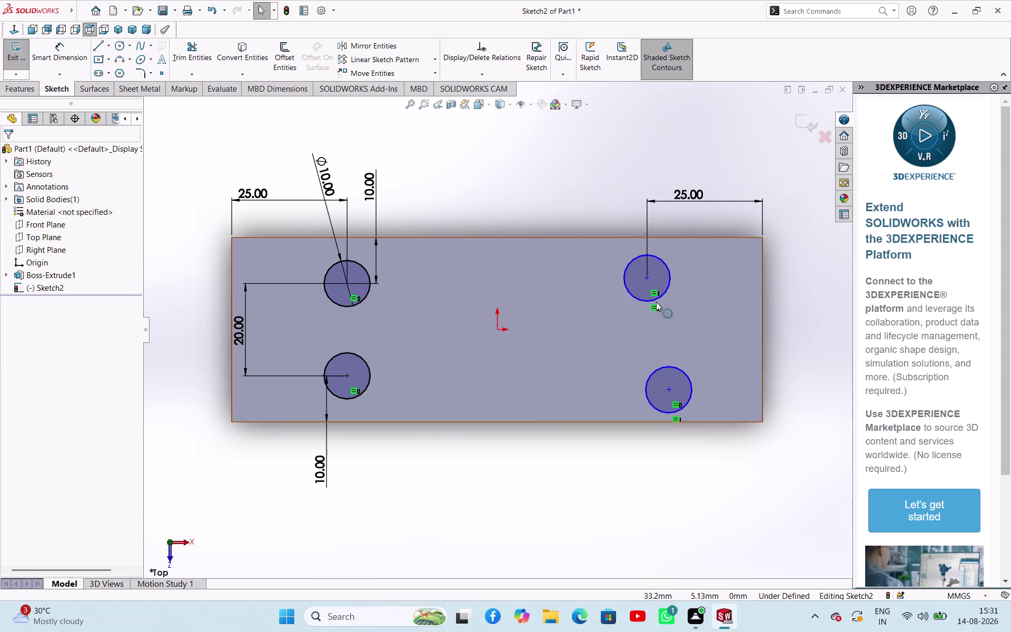